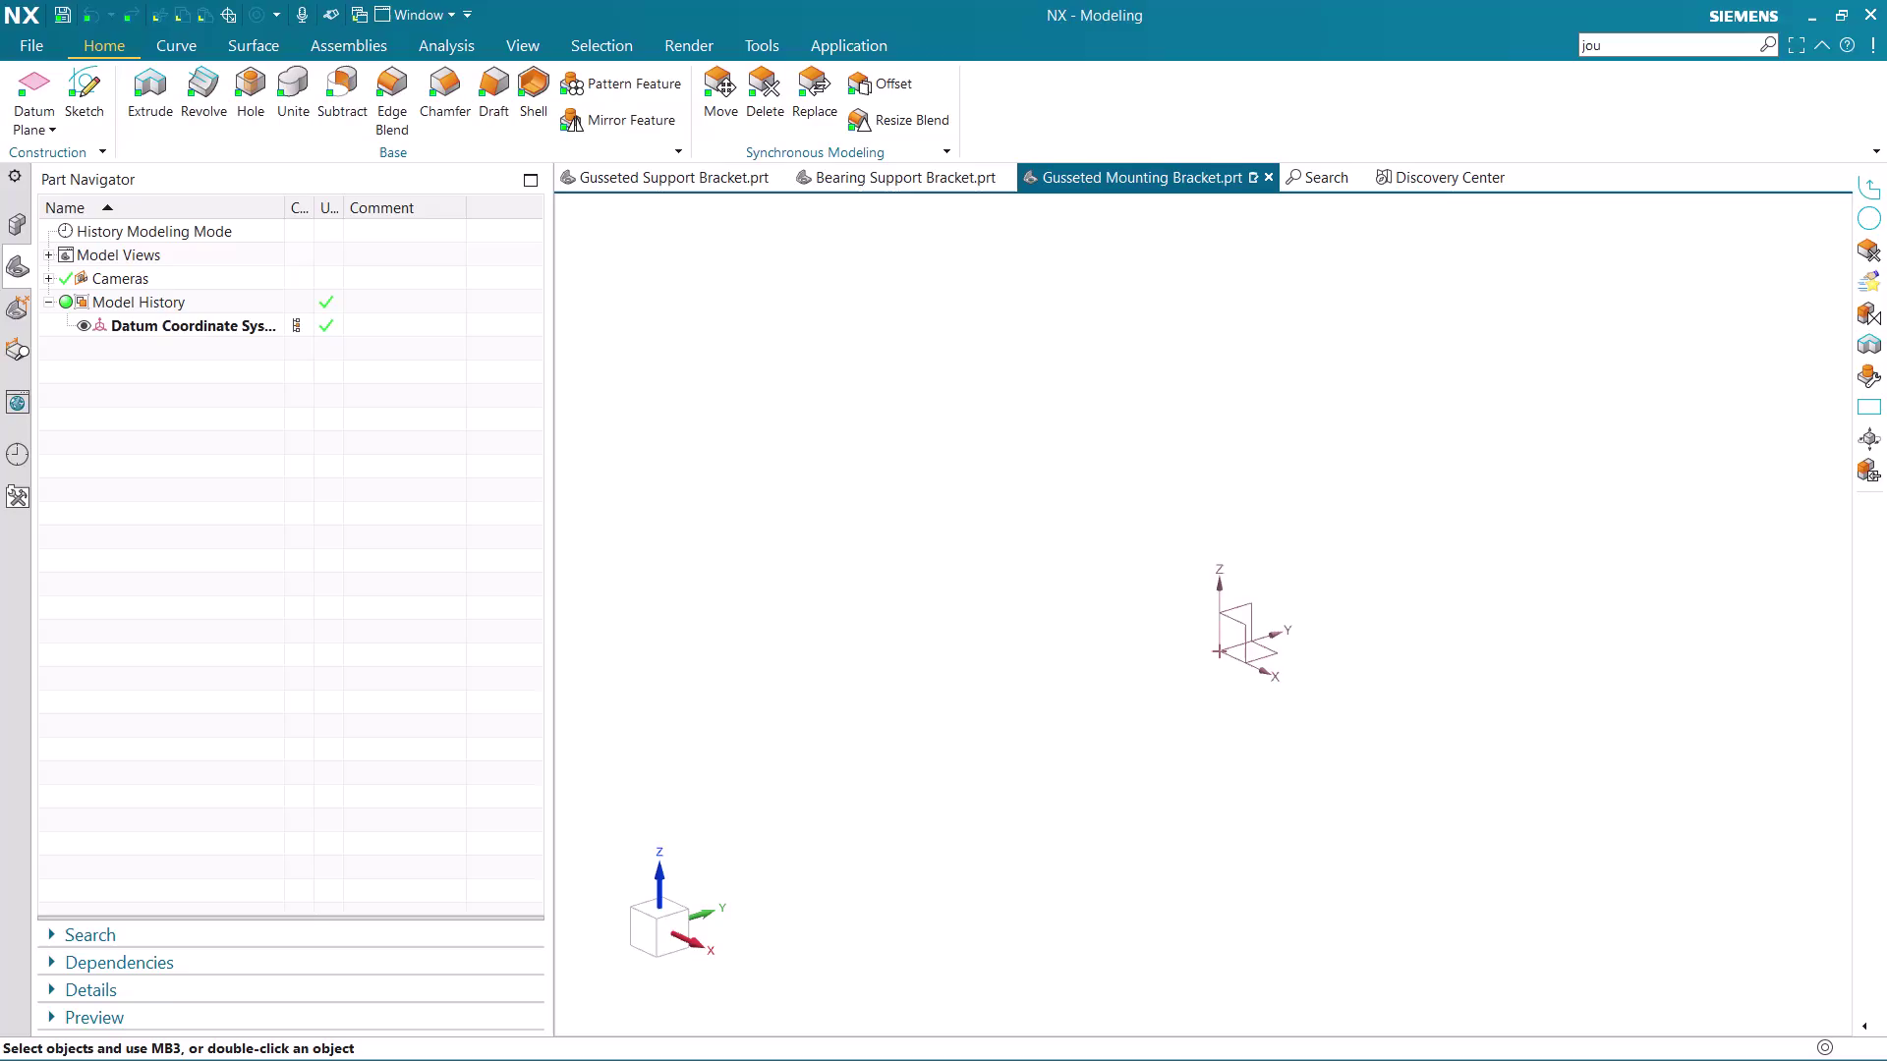
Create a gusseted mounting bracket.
Create a new sketch on the Front datum plane.
scroll(down, 3)
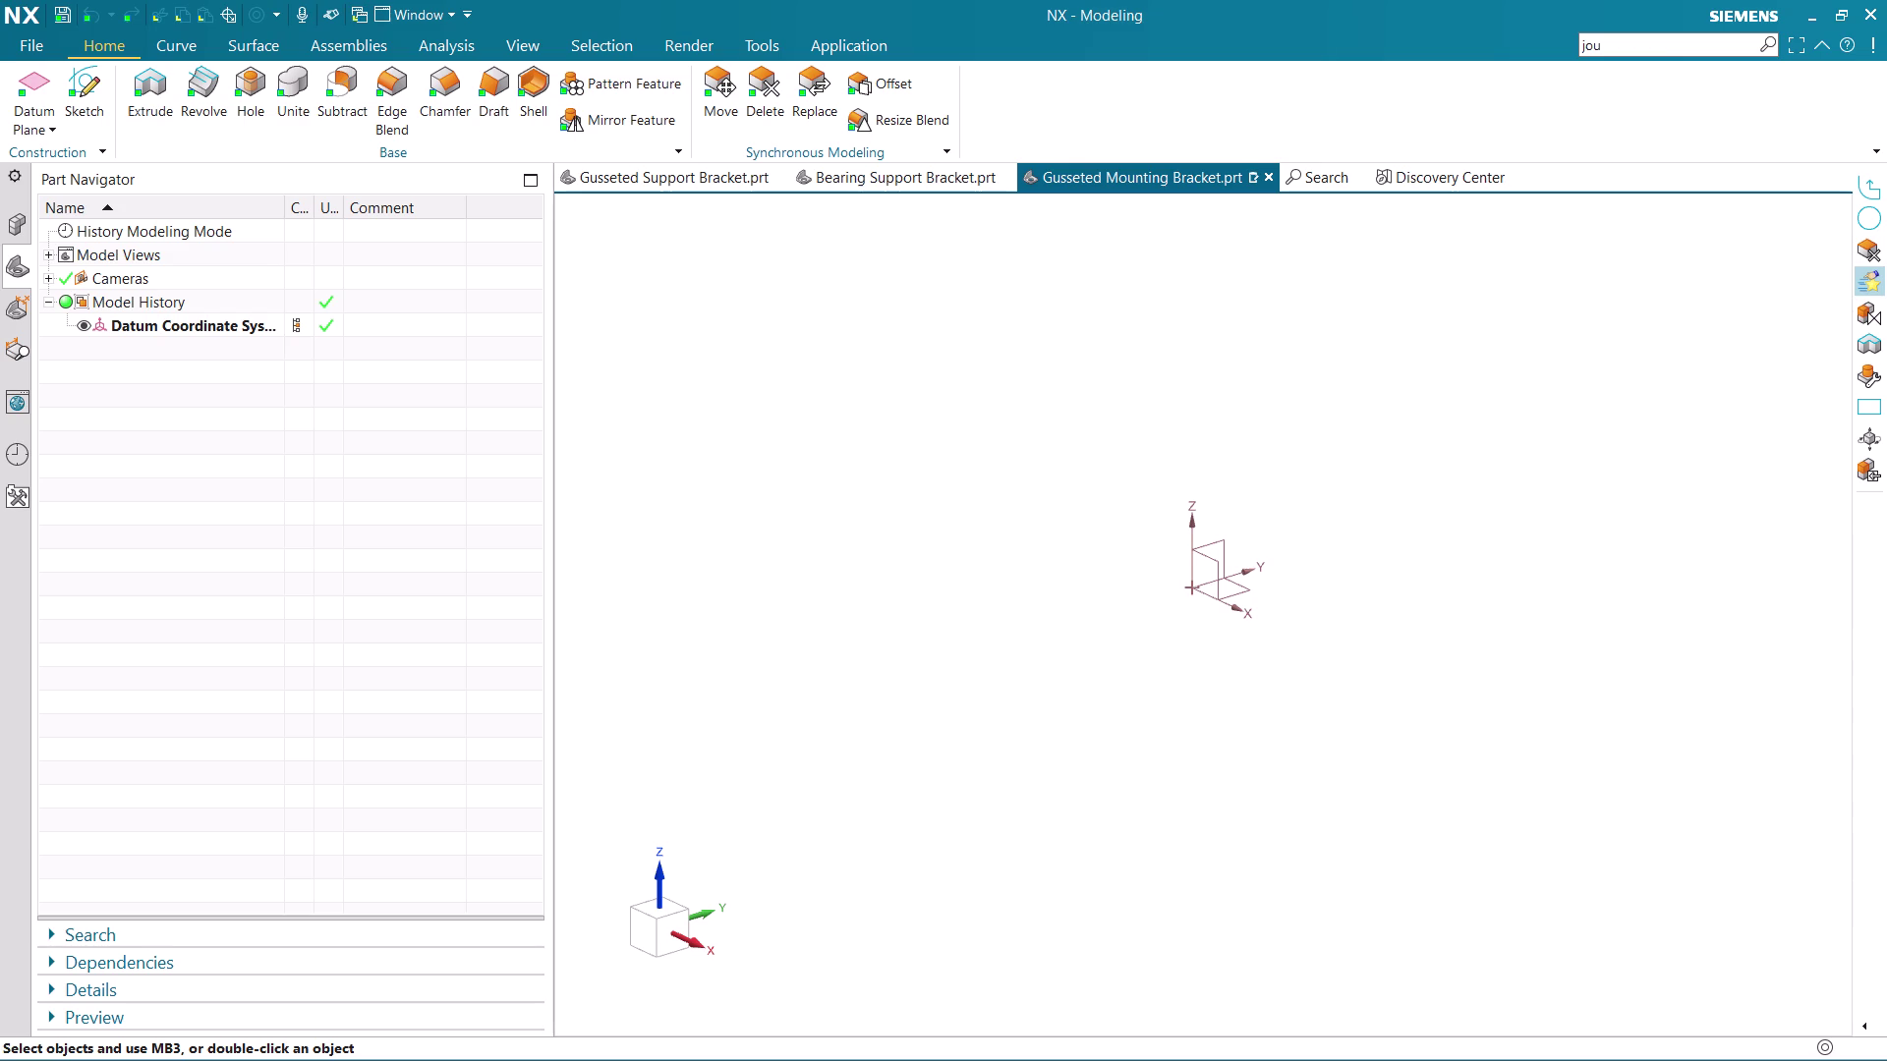
click(67, 88)
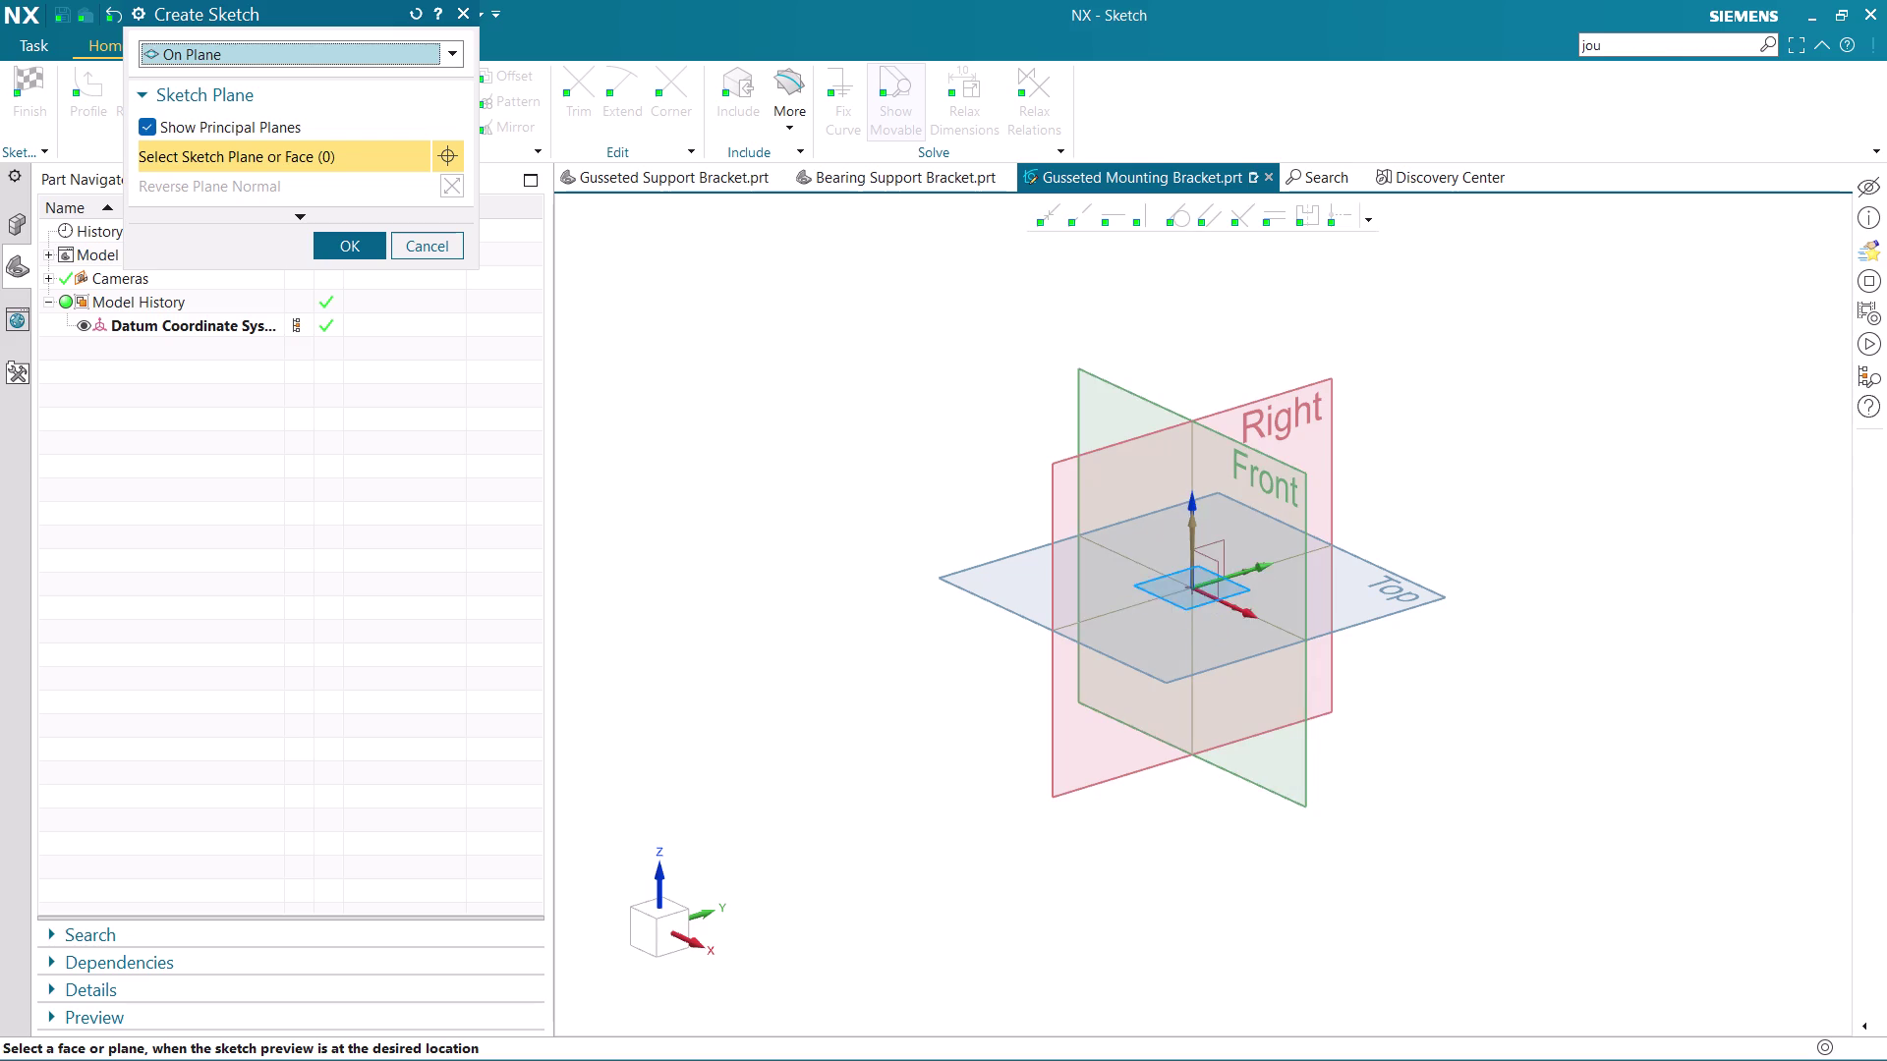
click(1098, 395)
click(1102, 382)
middle_click(1104, 375)
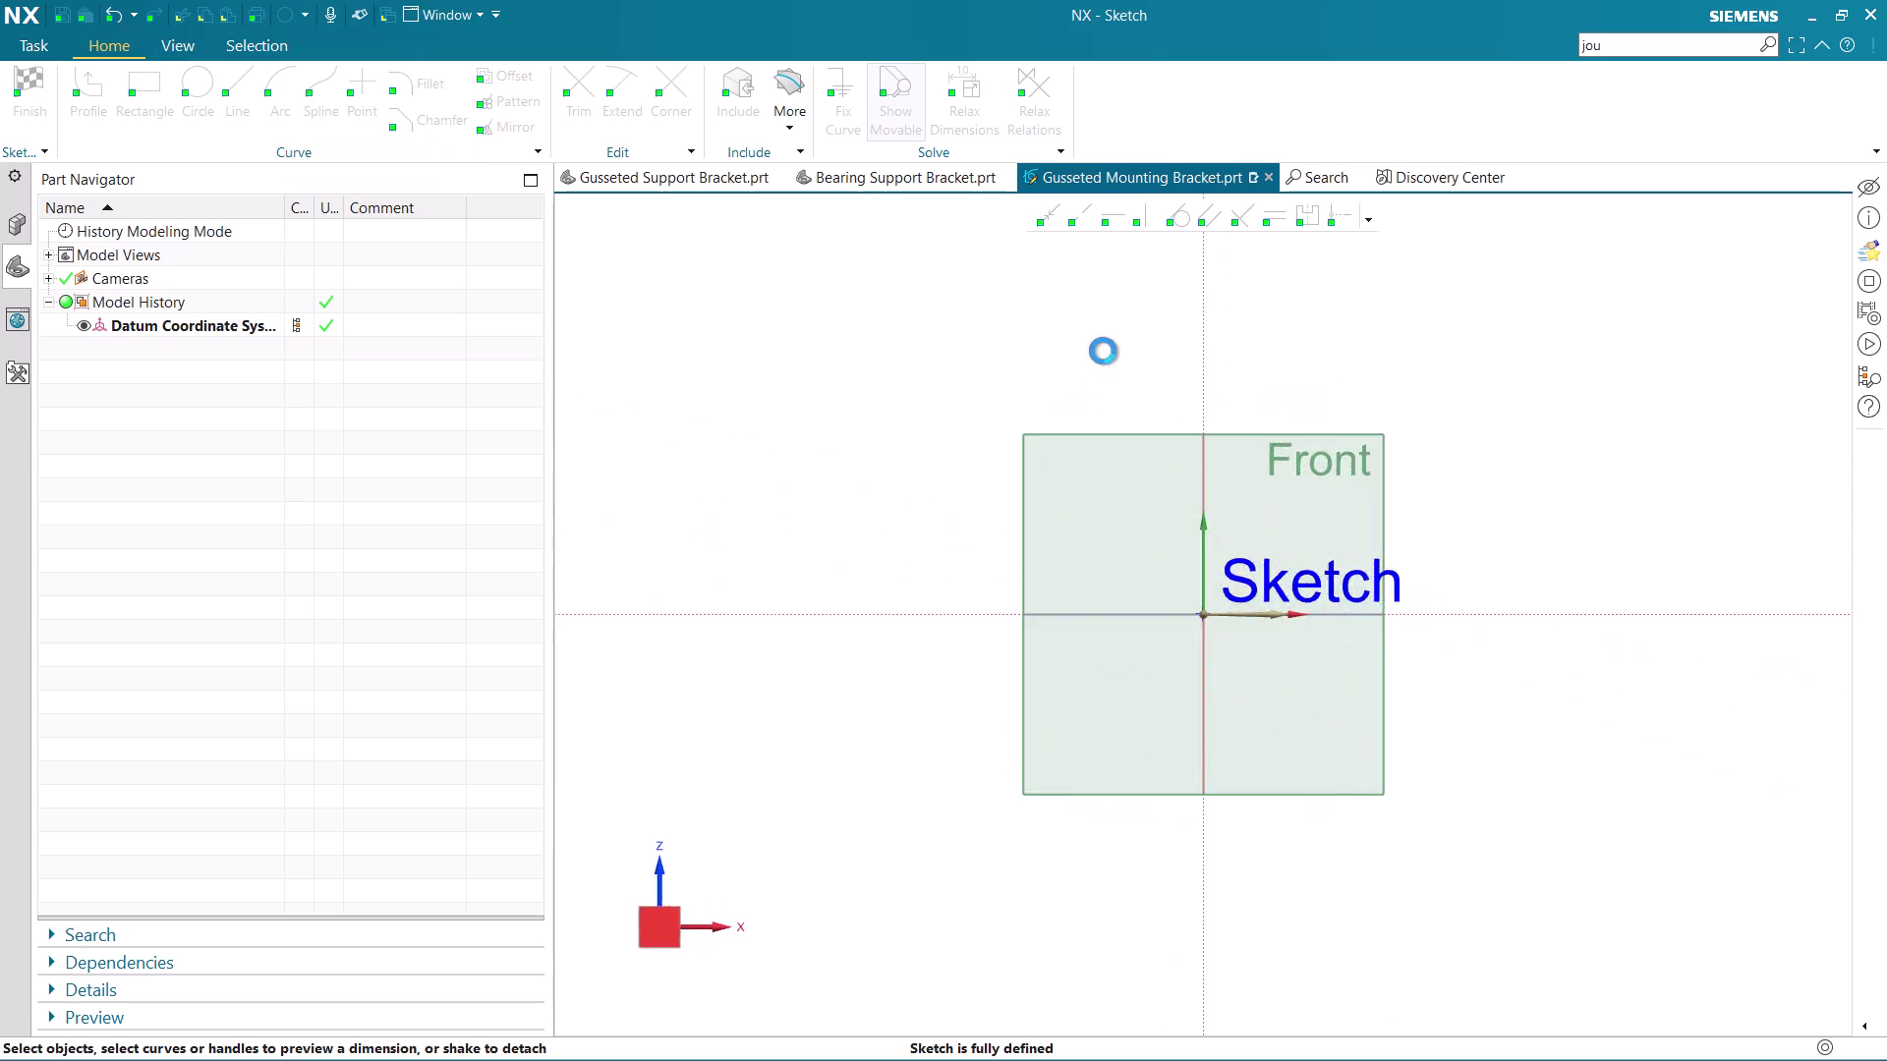
scroll(up, 3)
scroll(up, 3)
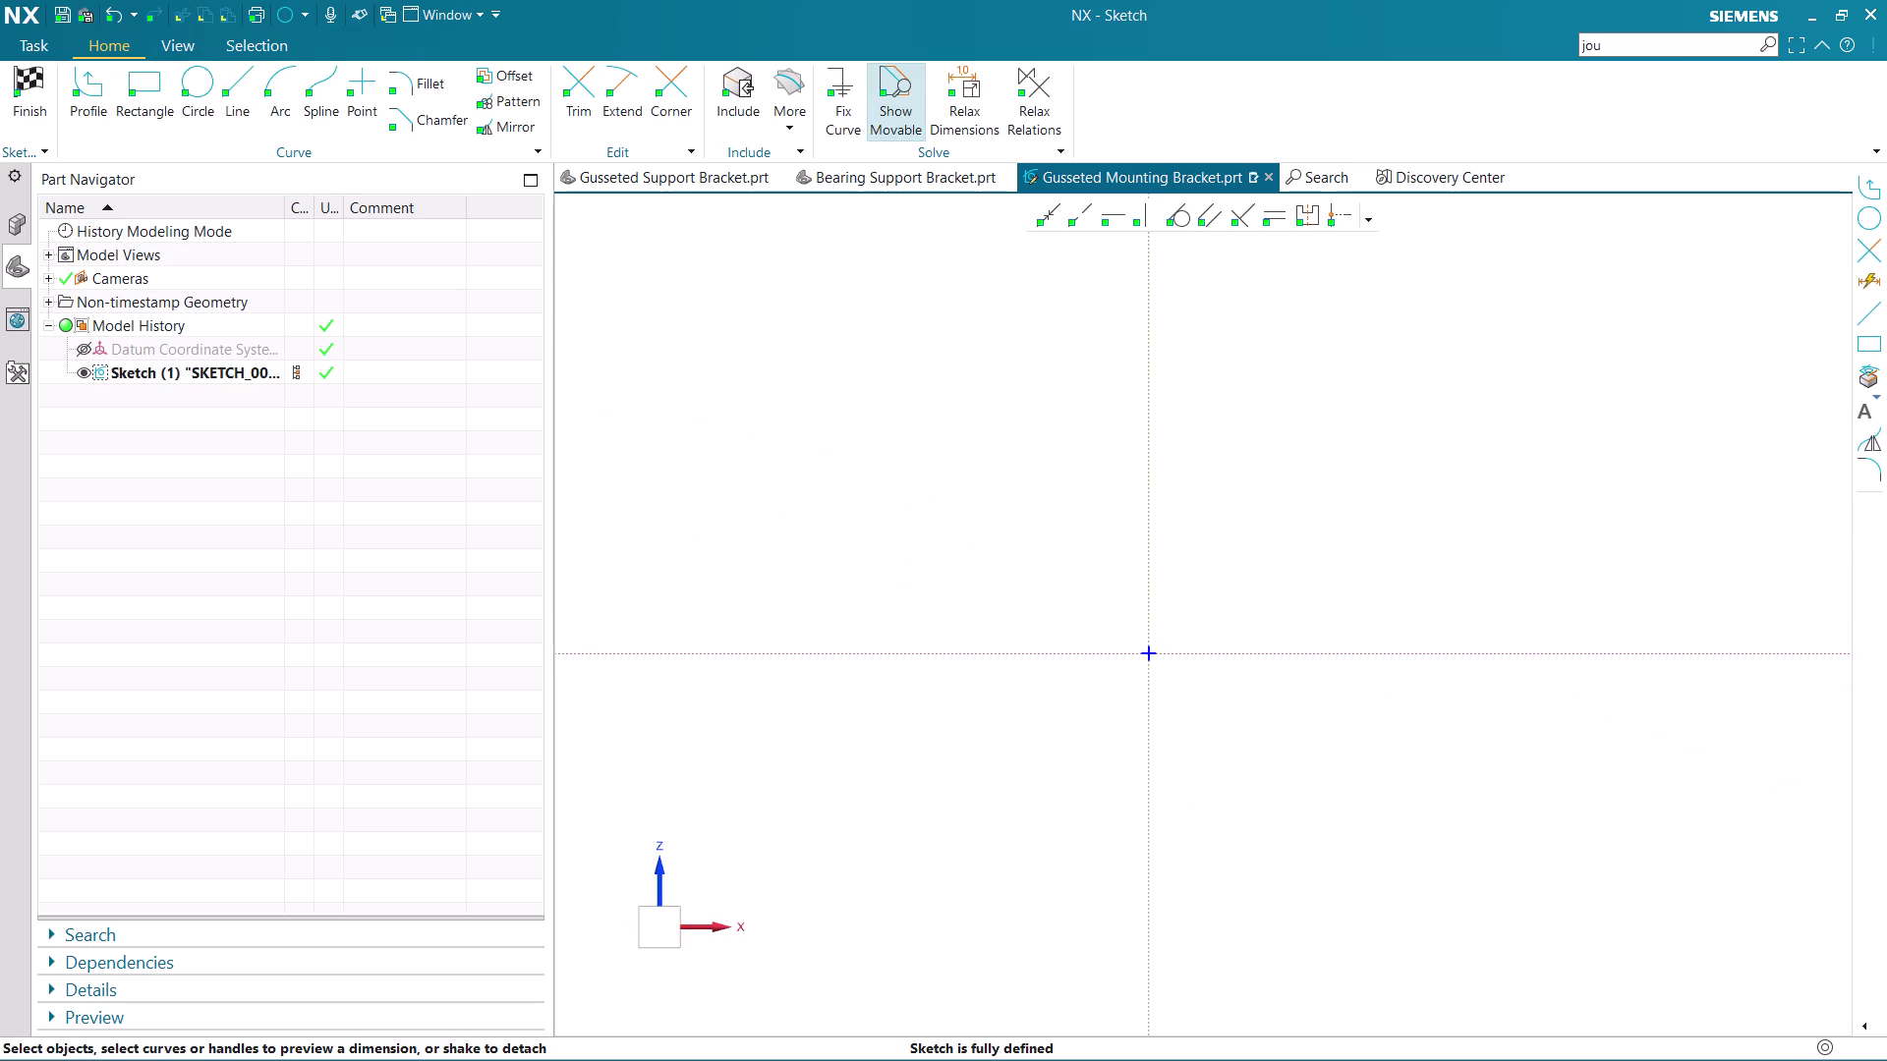
scroll(up, 3)
Draw a 50 mm vertical line up from the sketch origin with Profile.
click(89, 83)
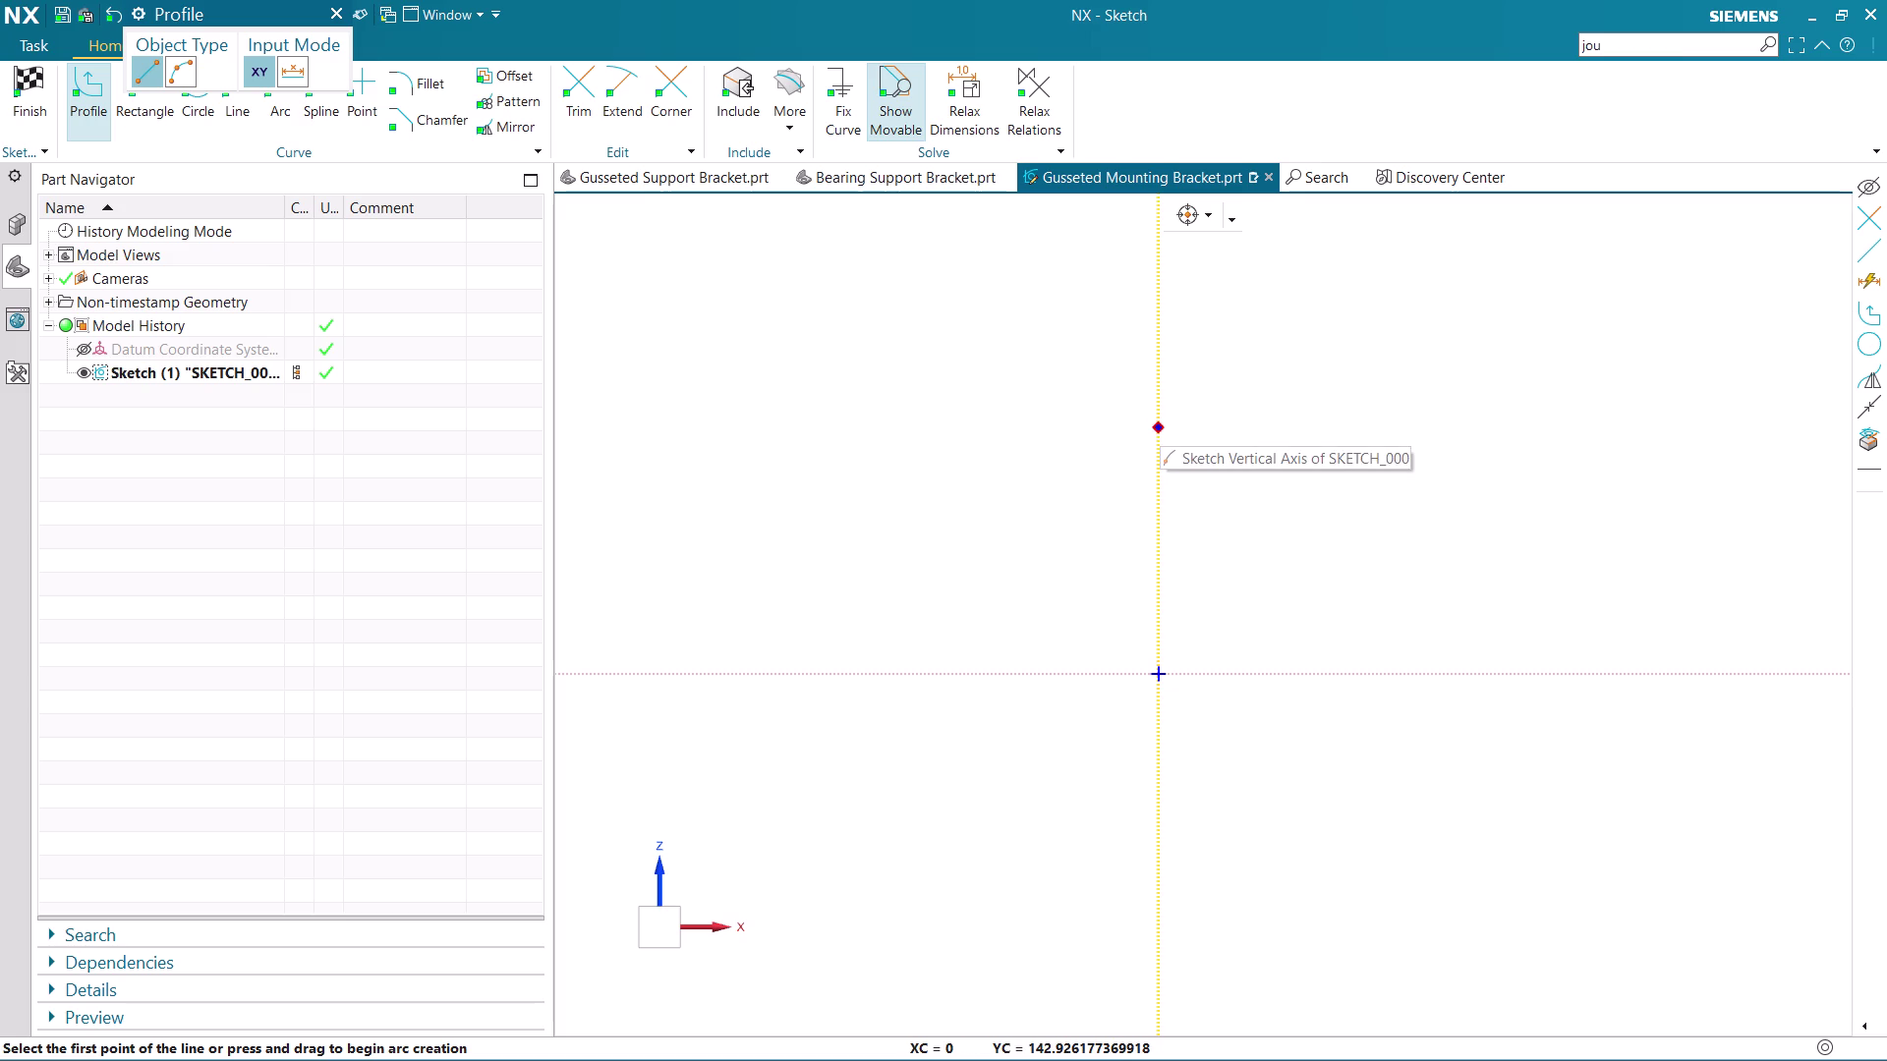
click(1158, 671)
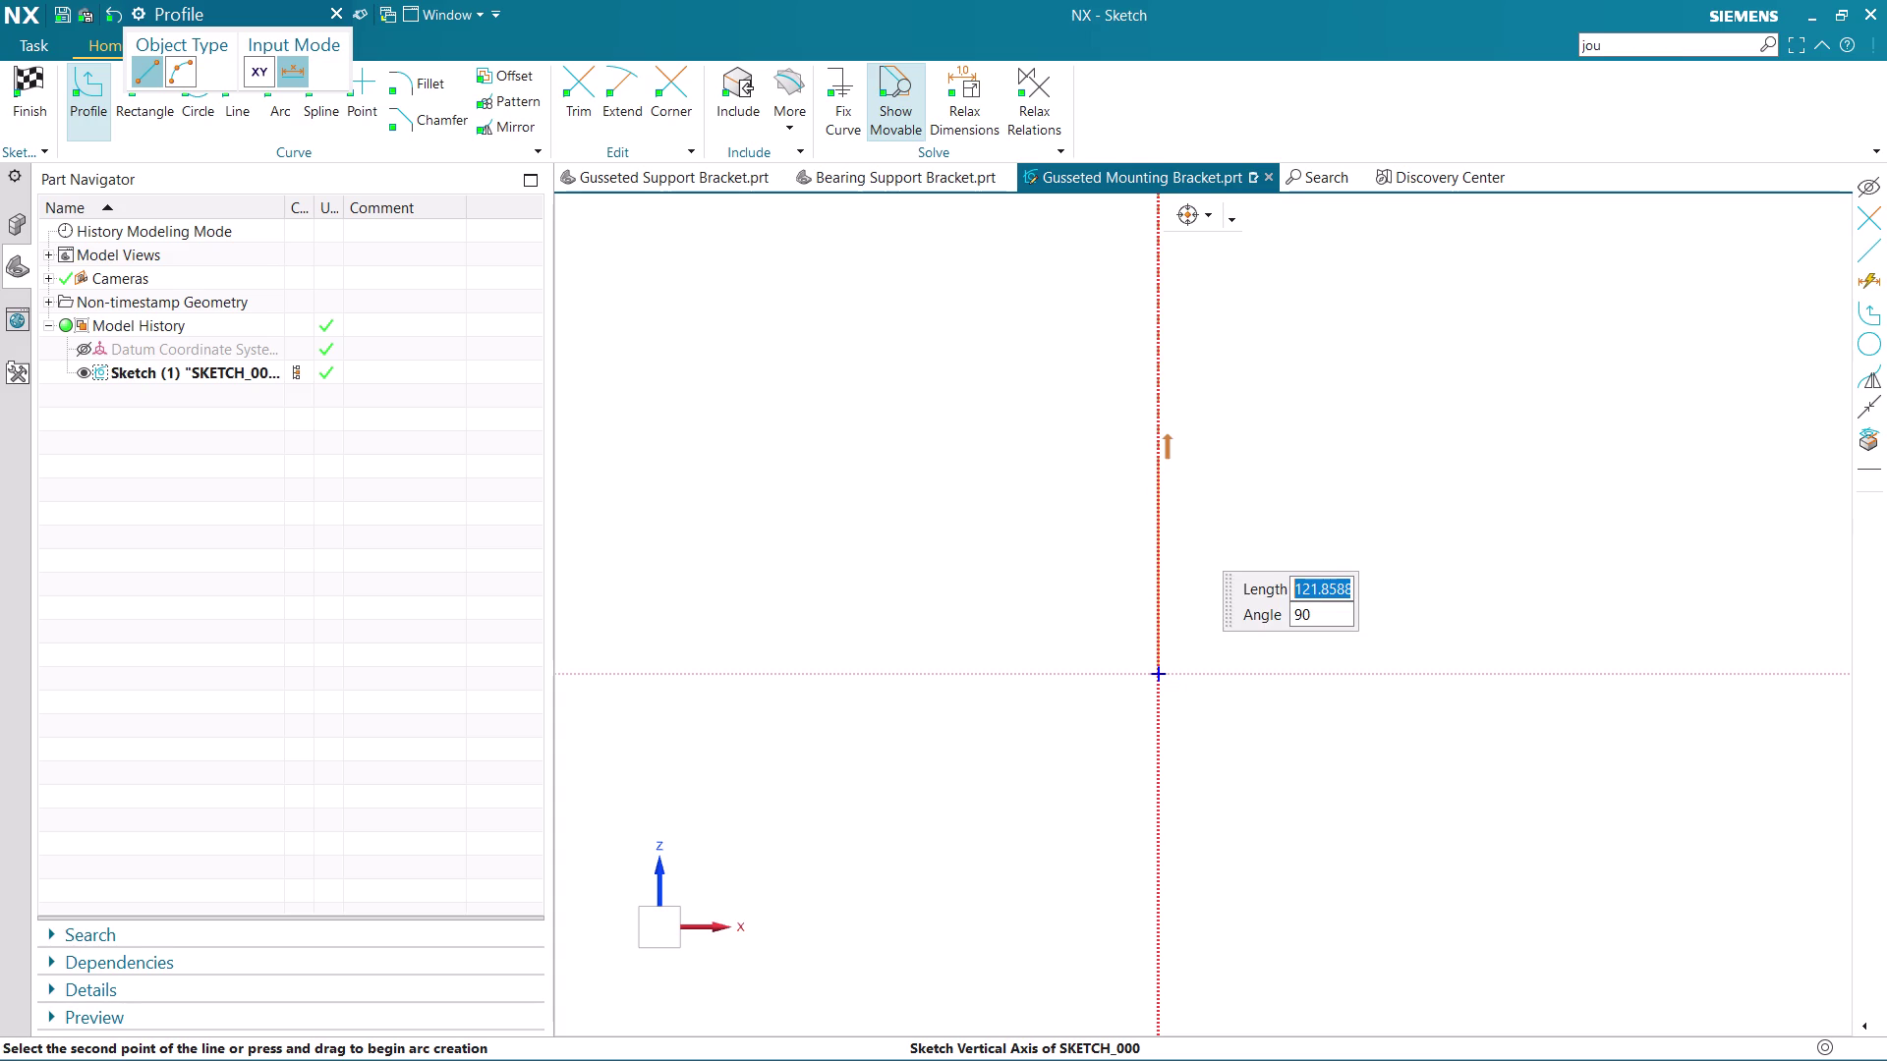
text(50)
key(Return)
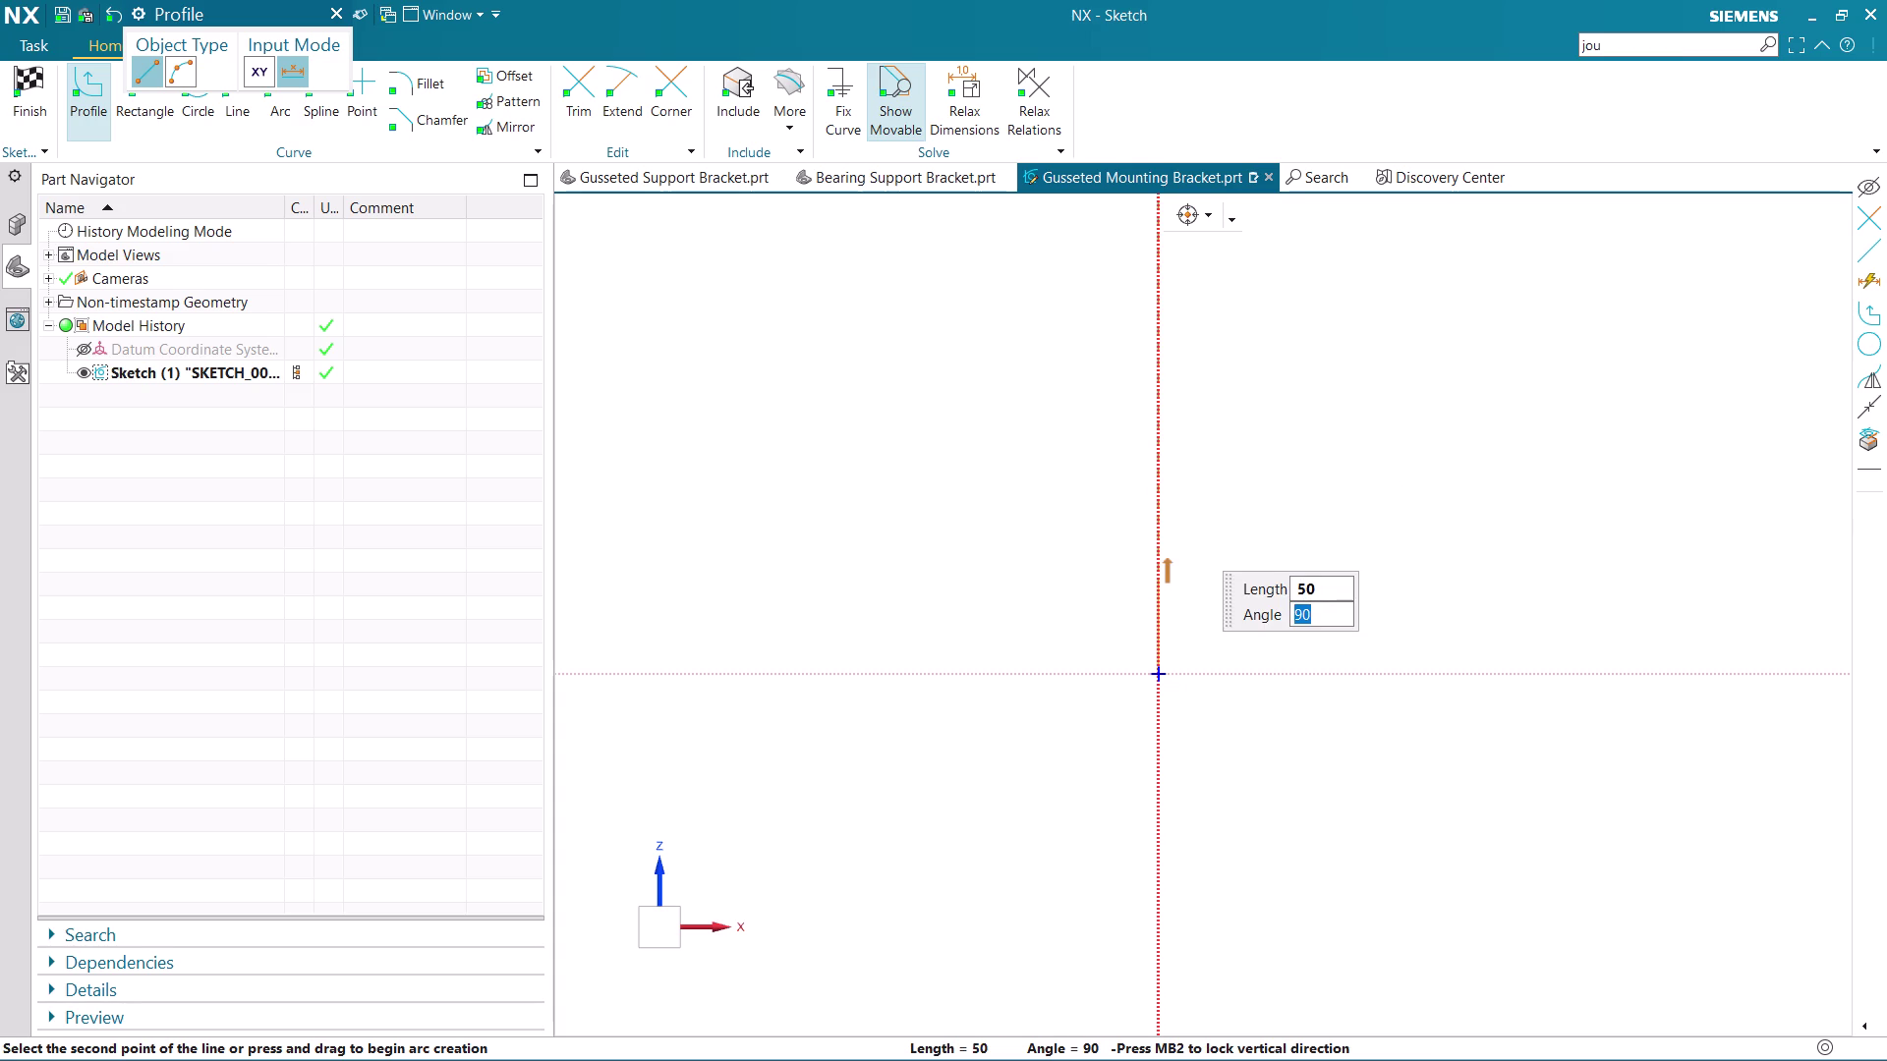
middle_click(1154, 503)
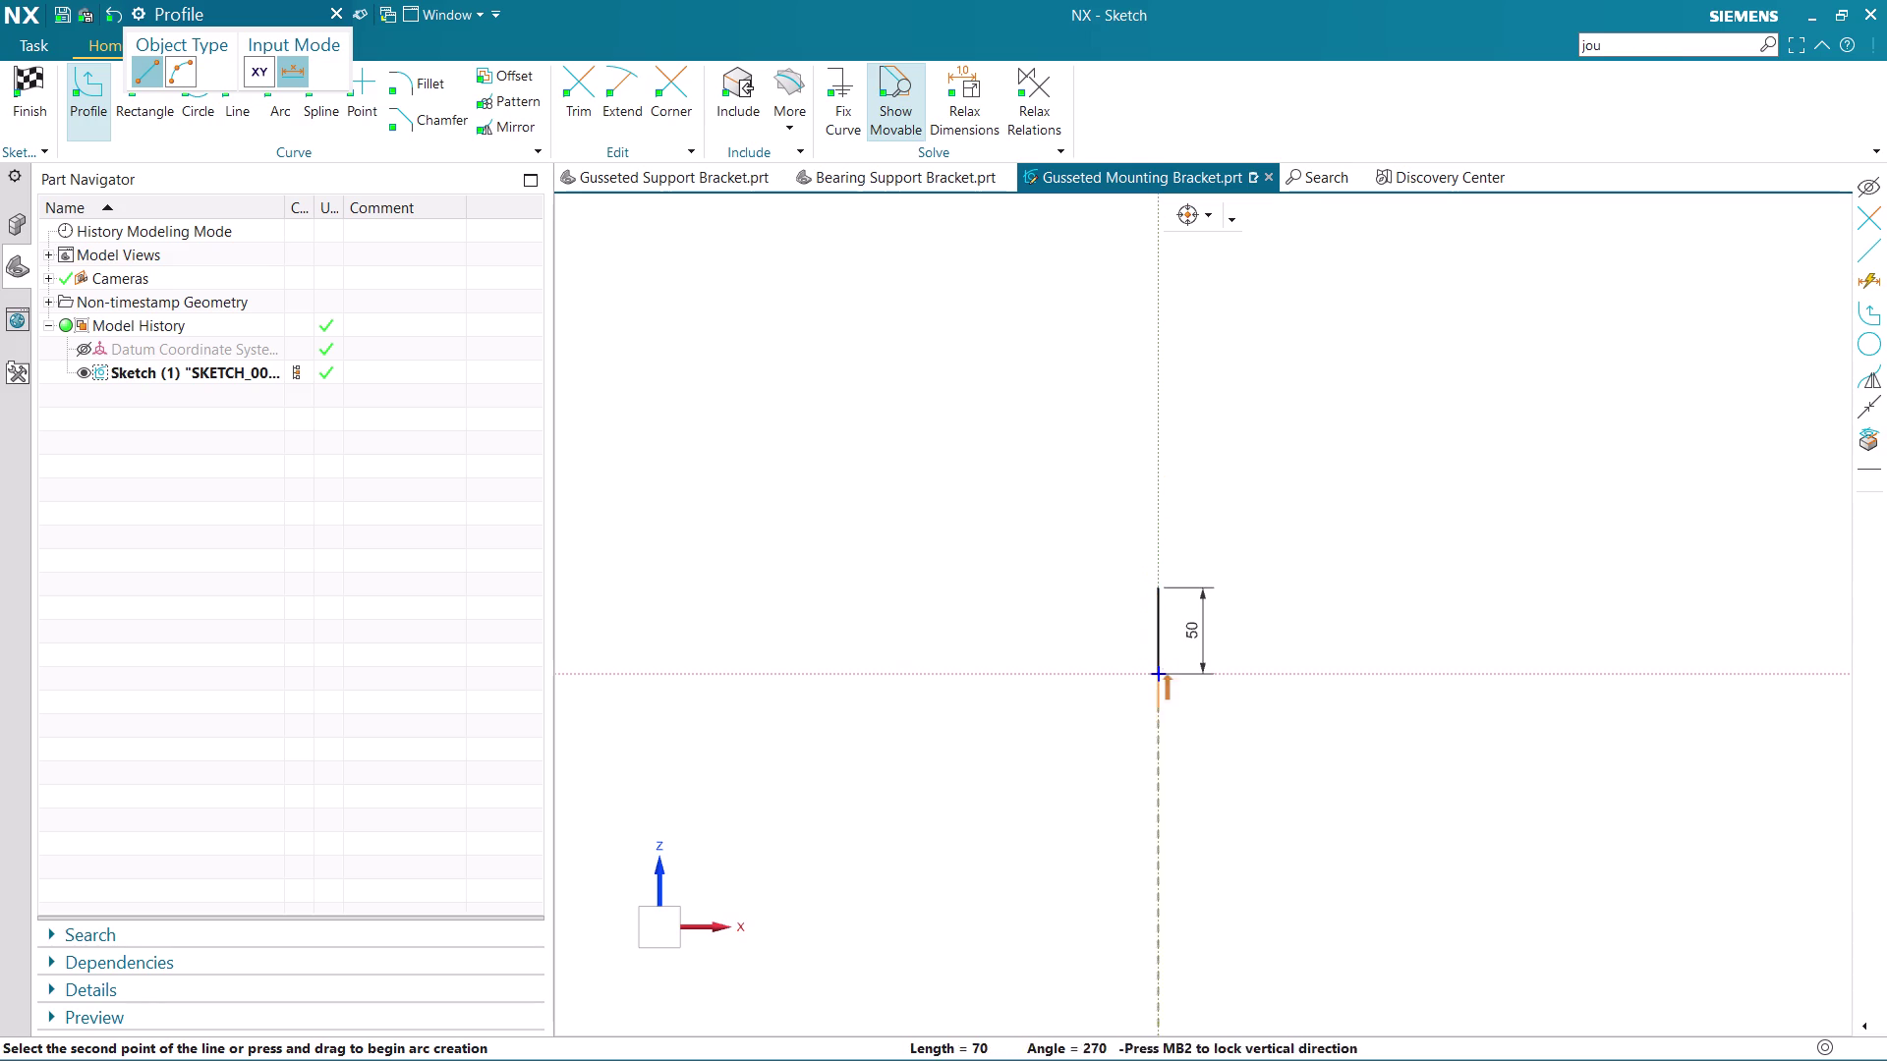
key(Escape)
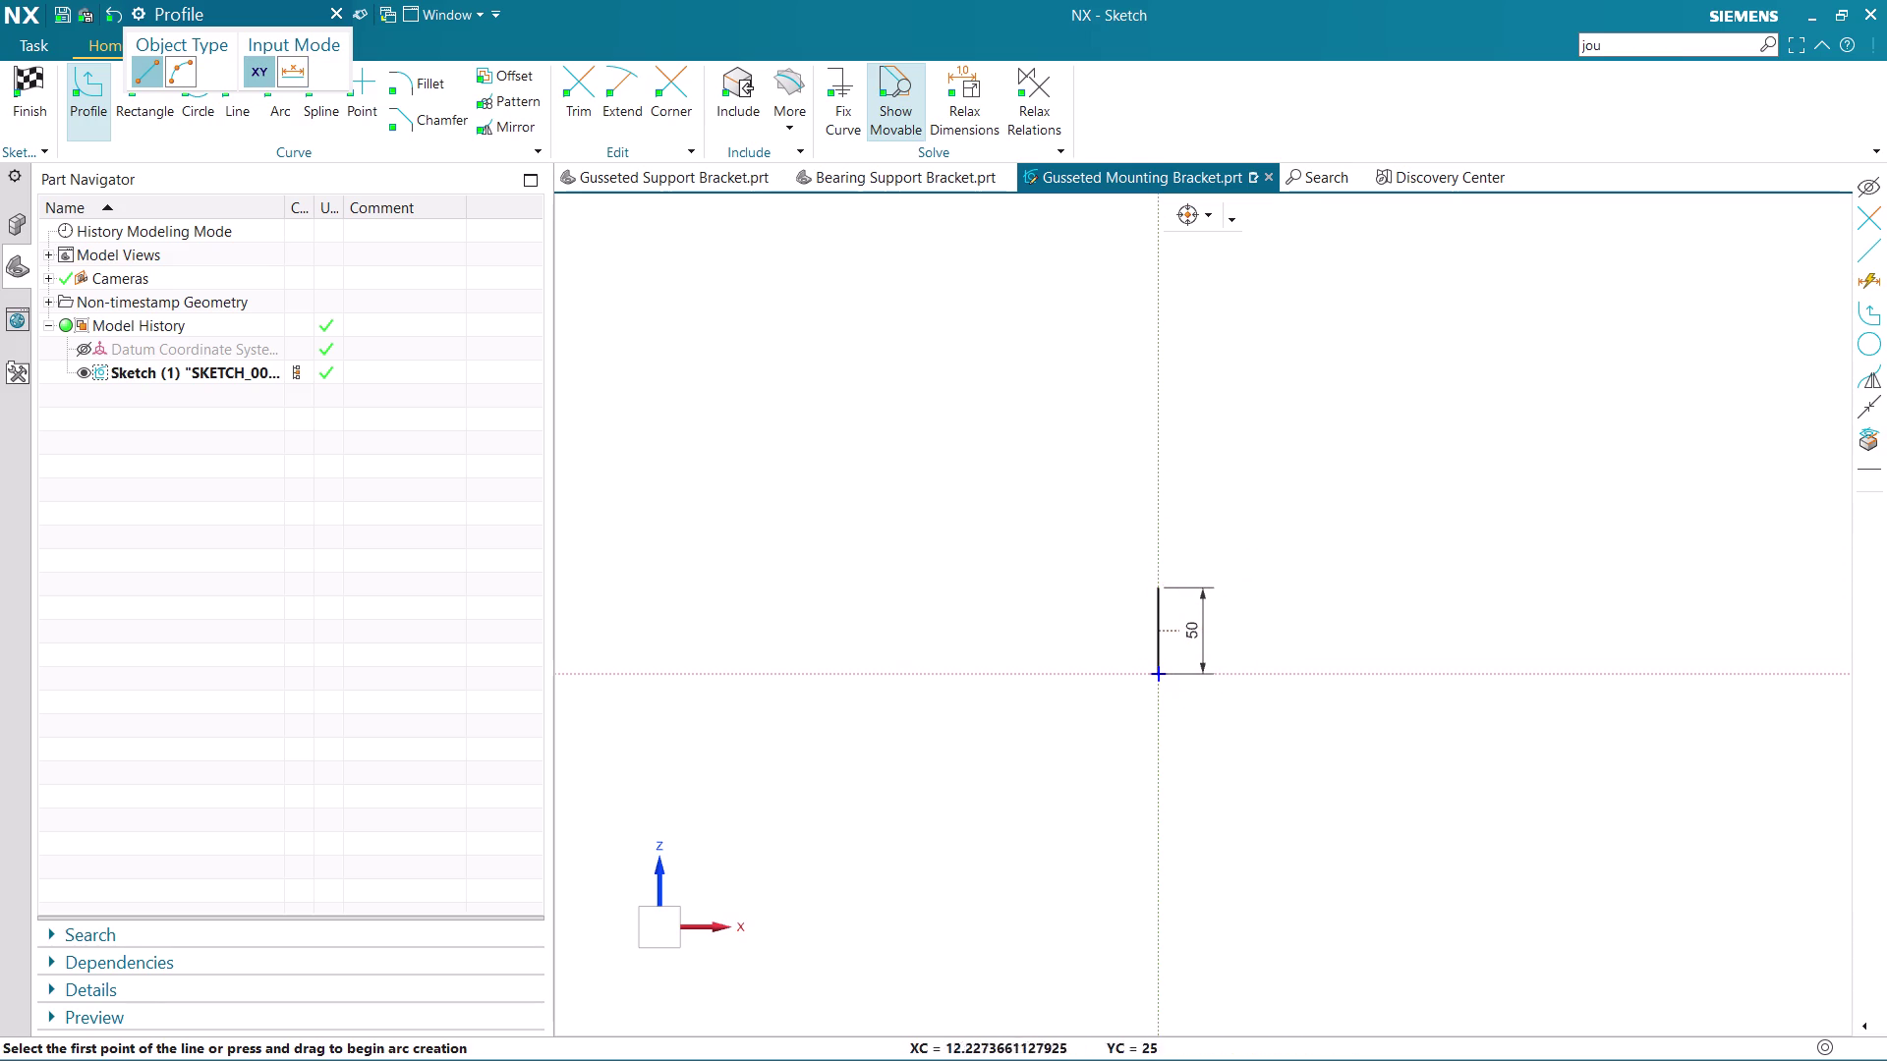
scroll(up, 3)
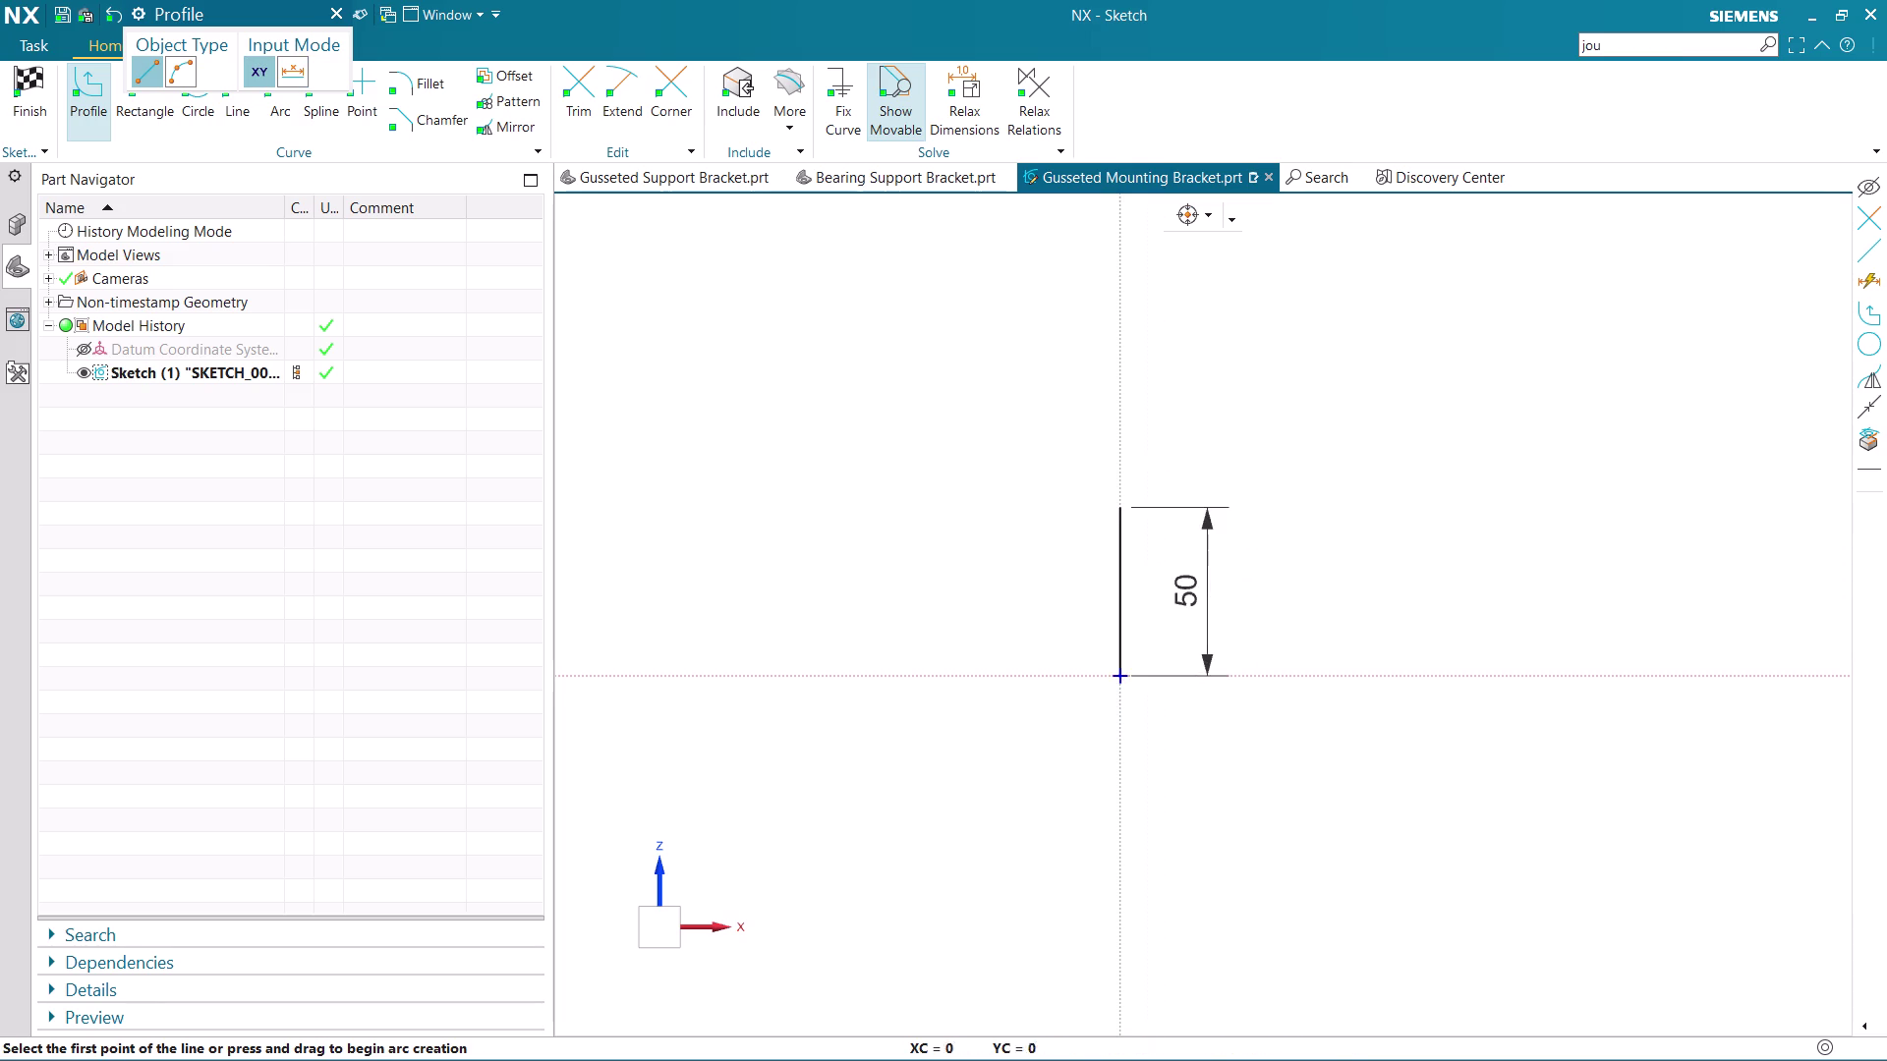
scroll(up, 3)
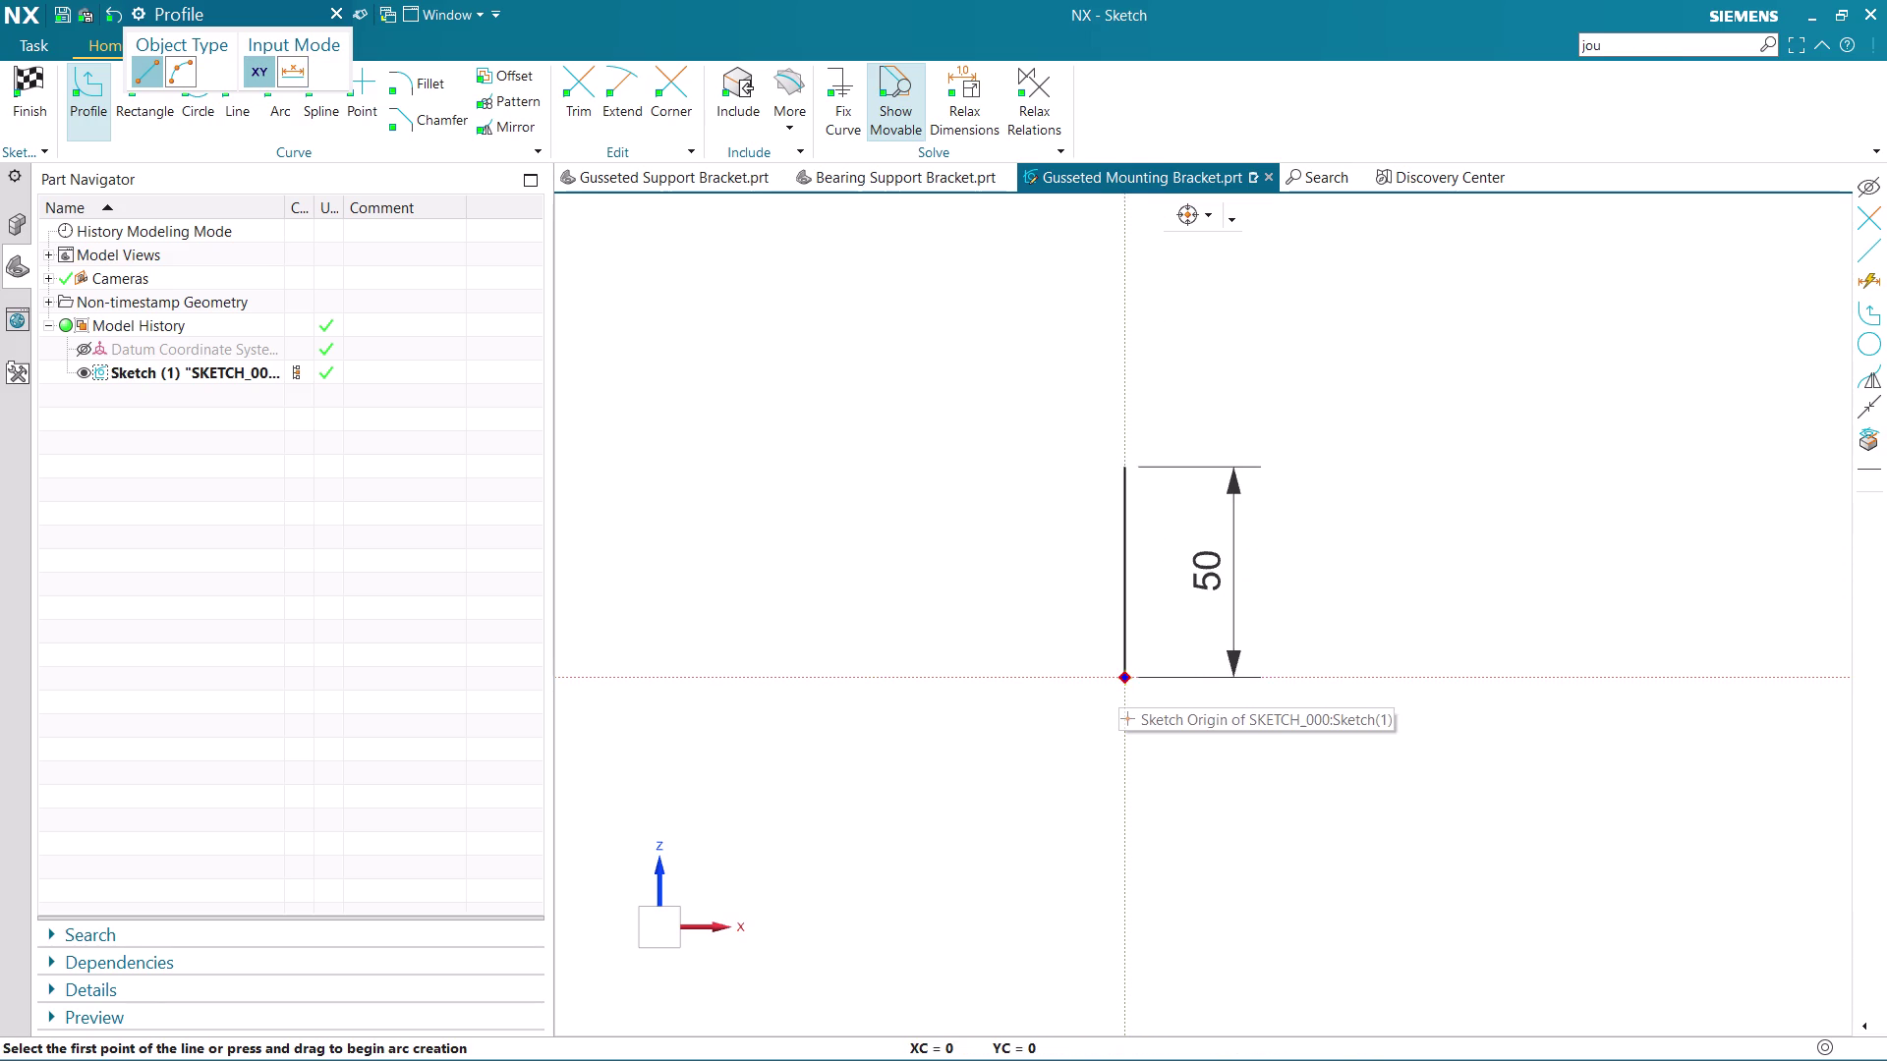
click(1118, 682)
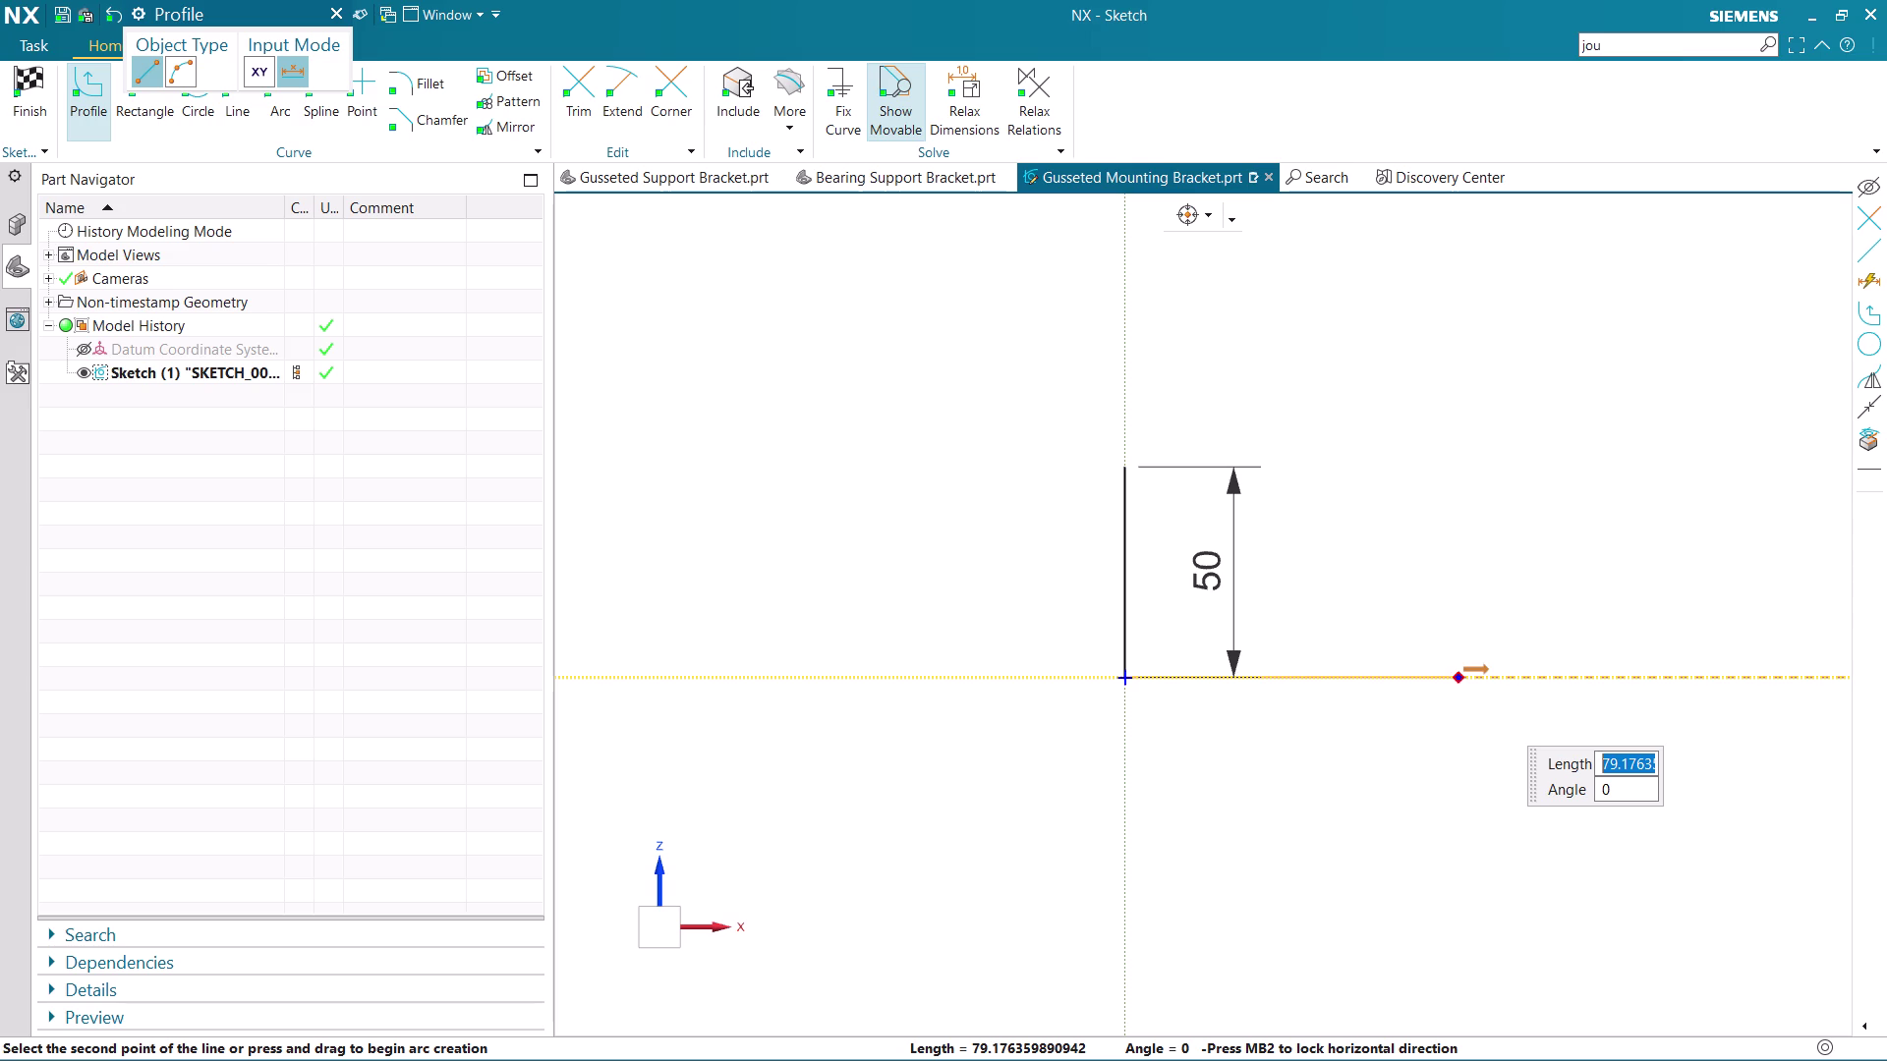
Draw the 39 mm horizontal base line from the origin.
text(39)
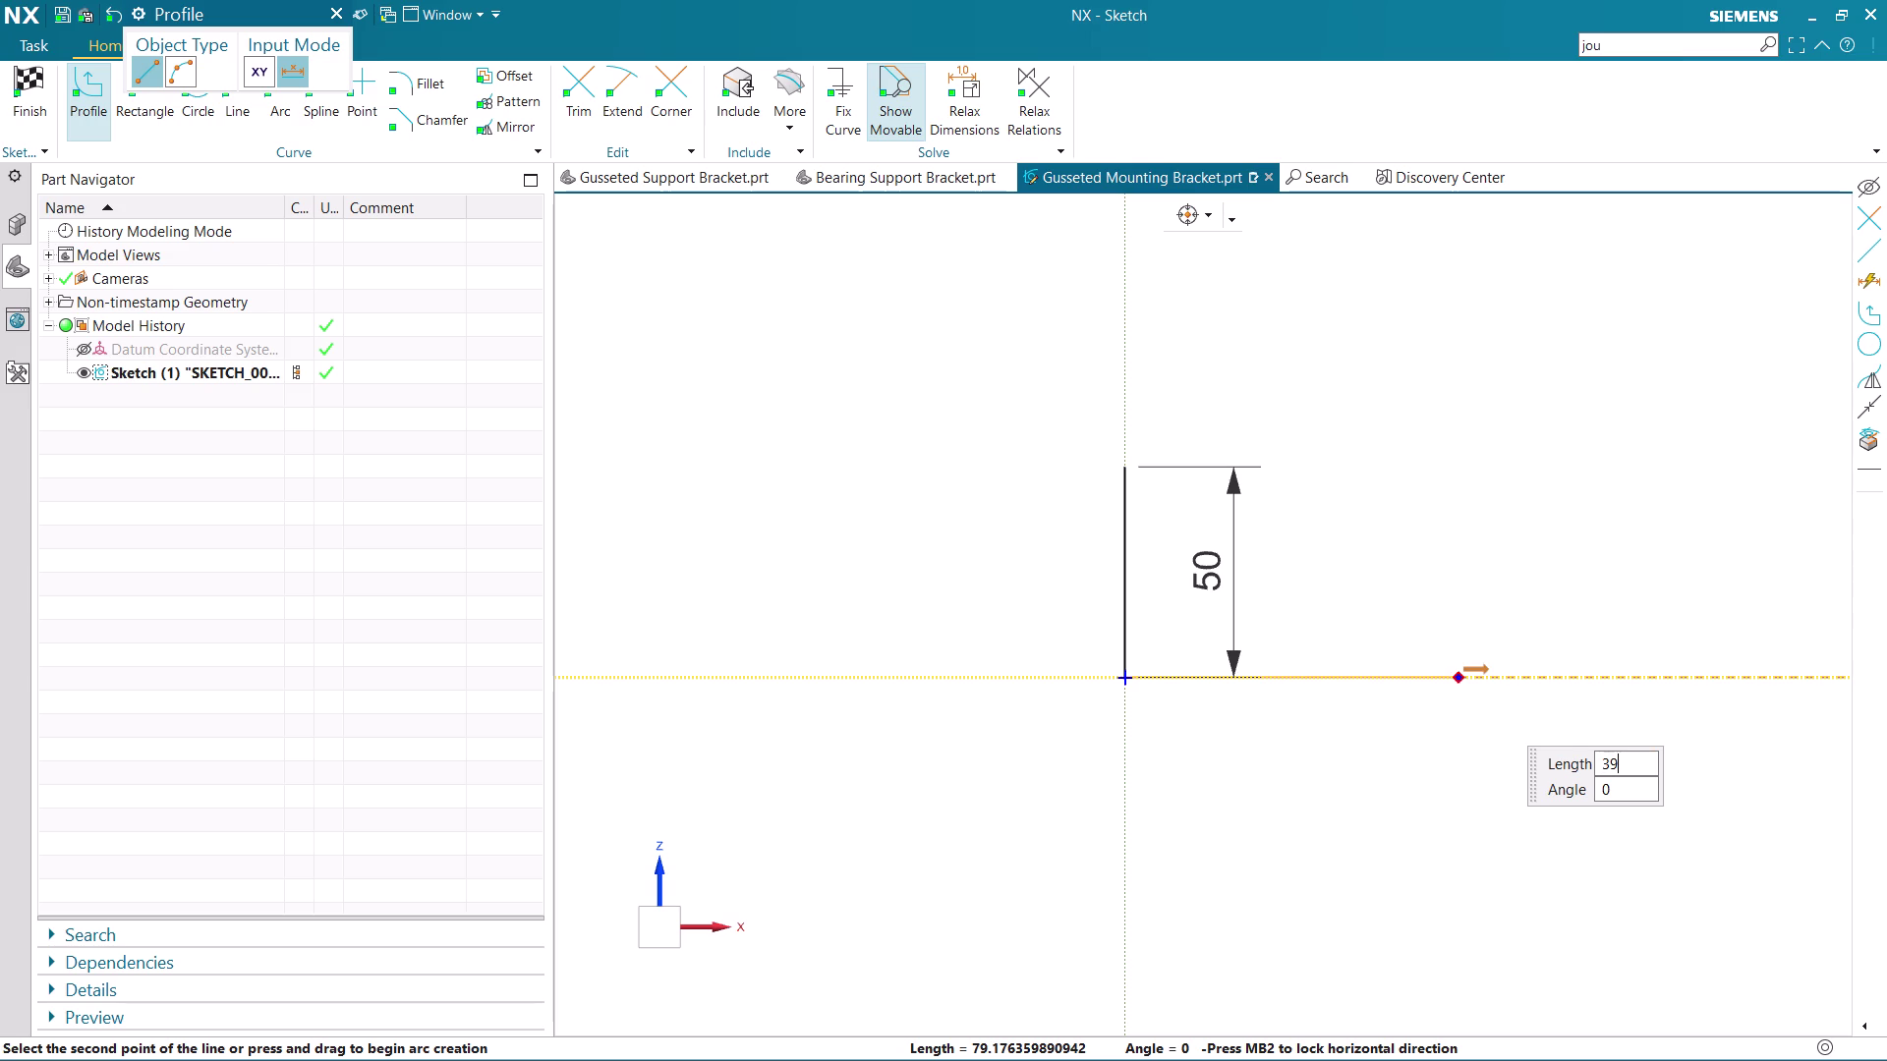
key(Return)
key(Return)
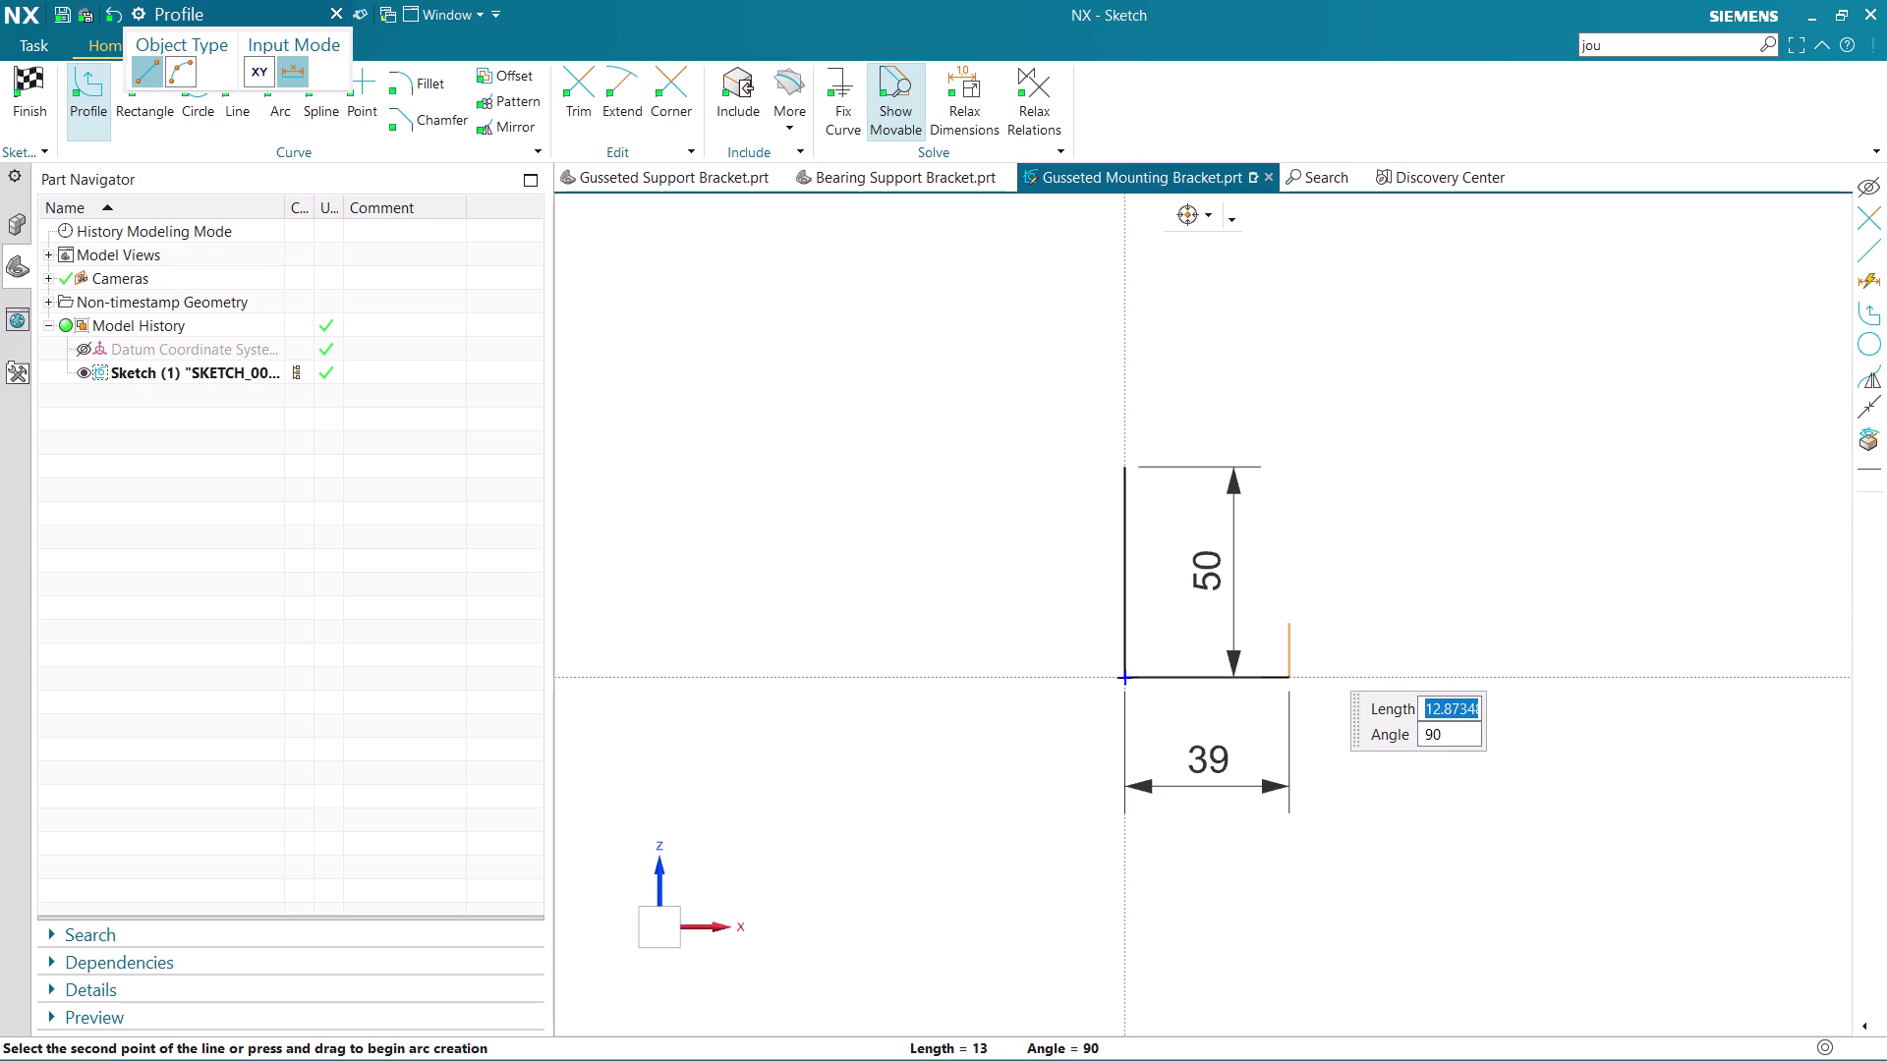
Add a short 3 mm segment, then undo it because its angle was wrong.
key(3)
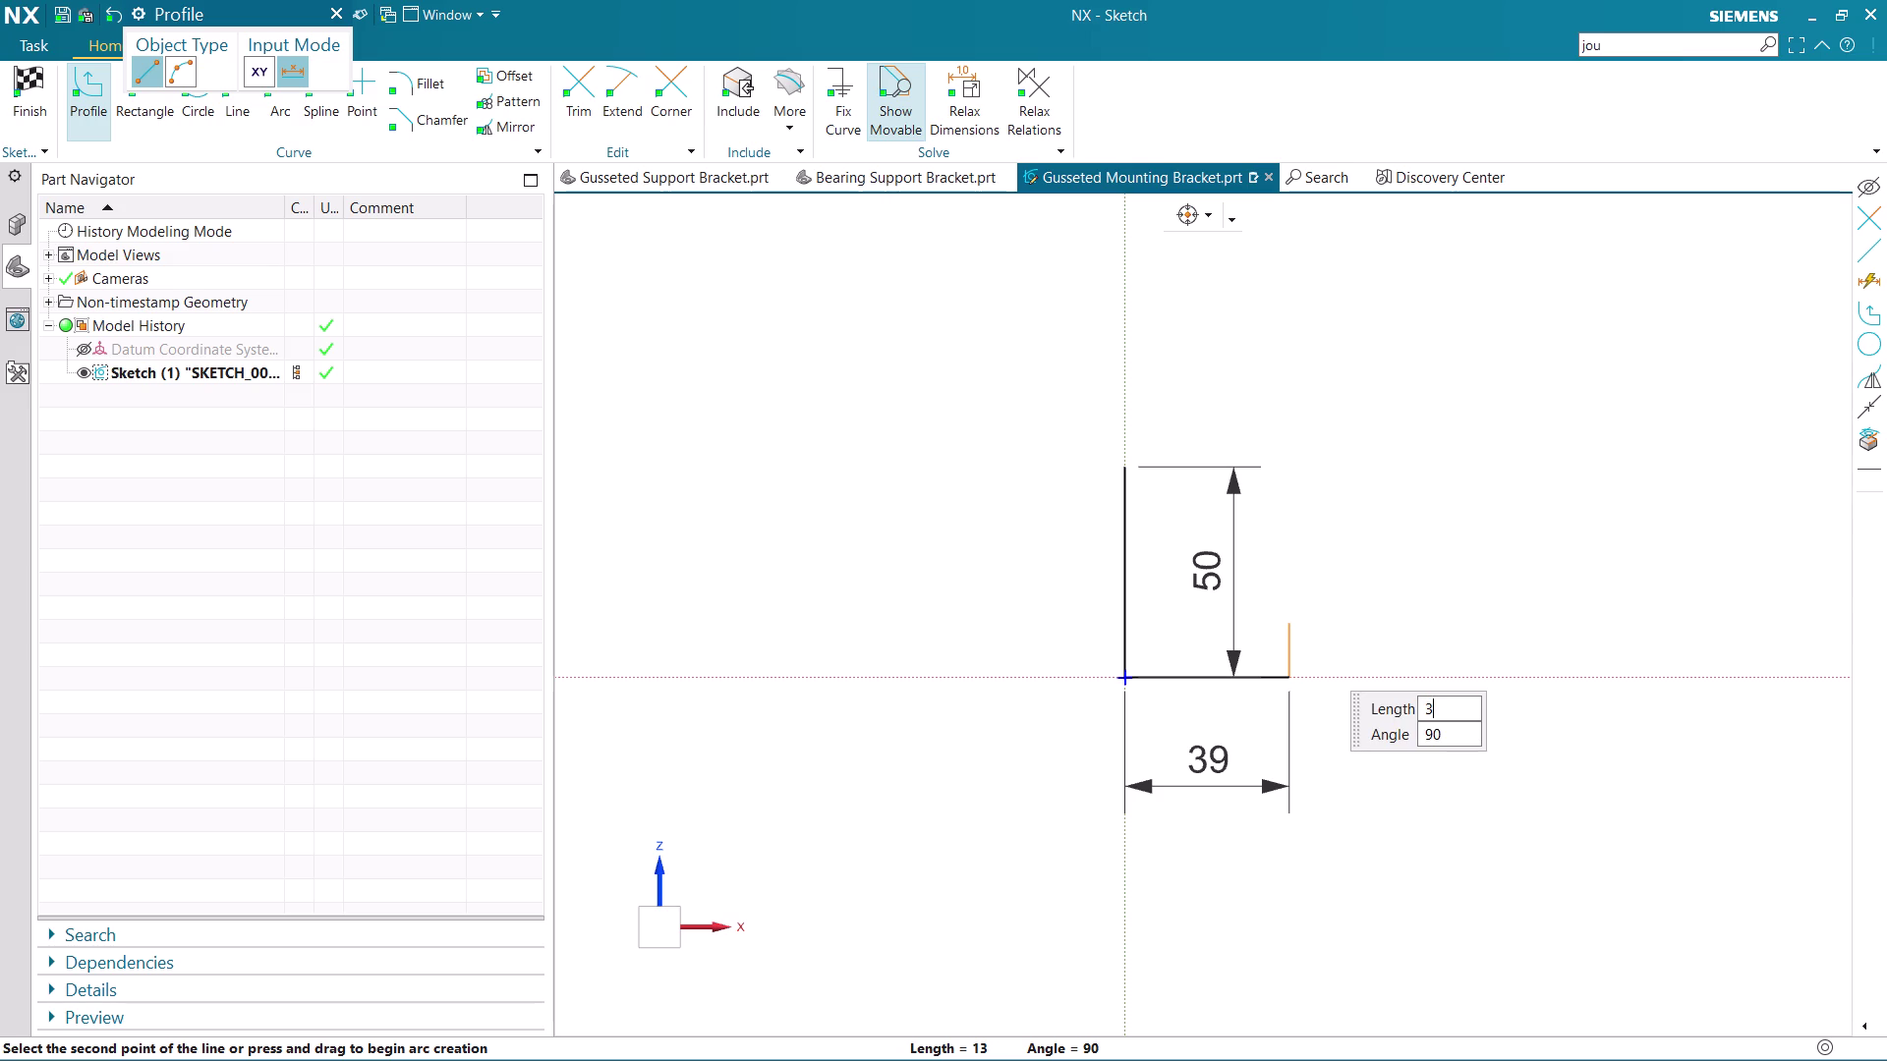
key(Return)
key(Return)
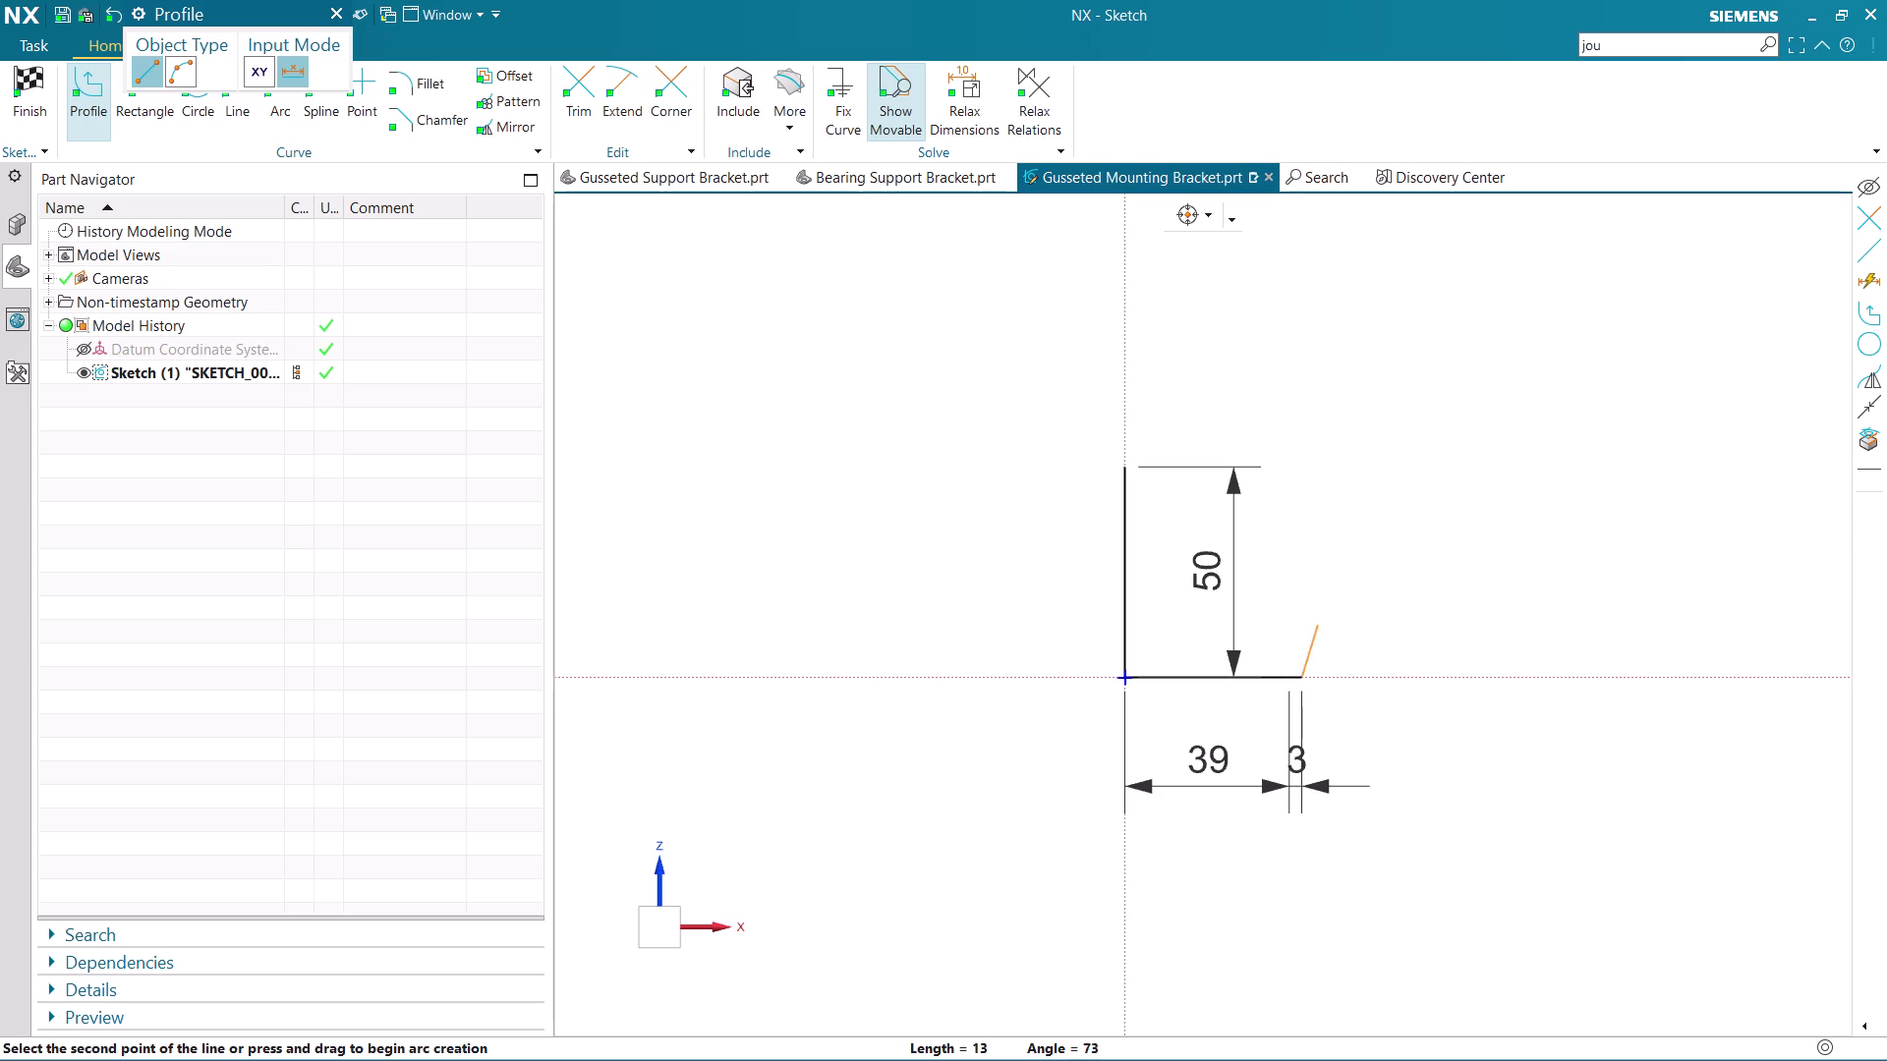
scroll(up, 3)
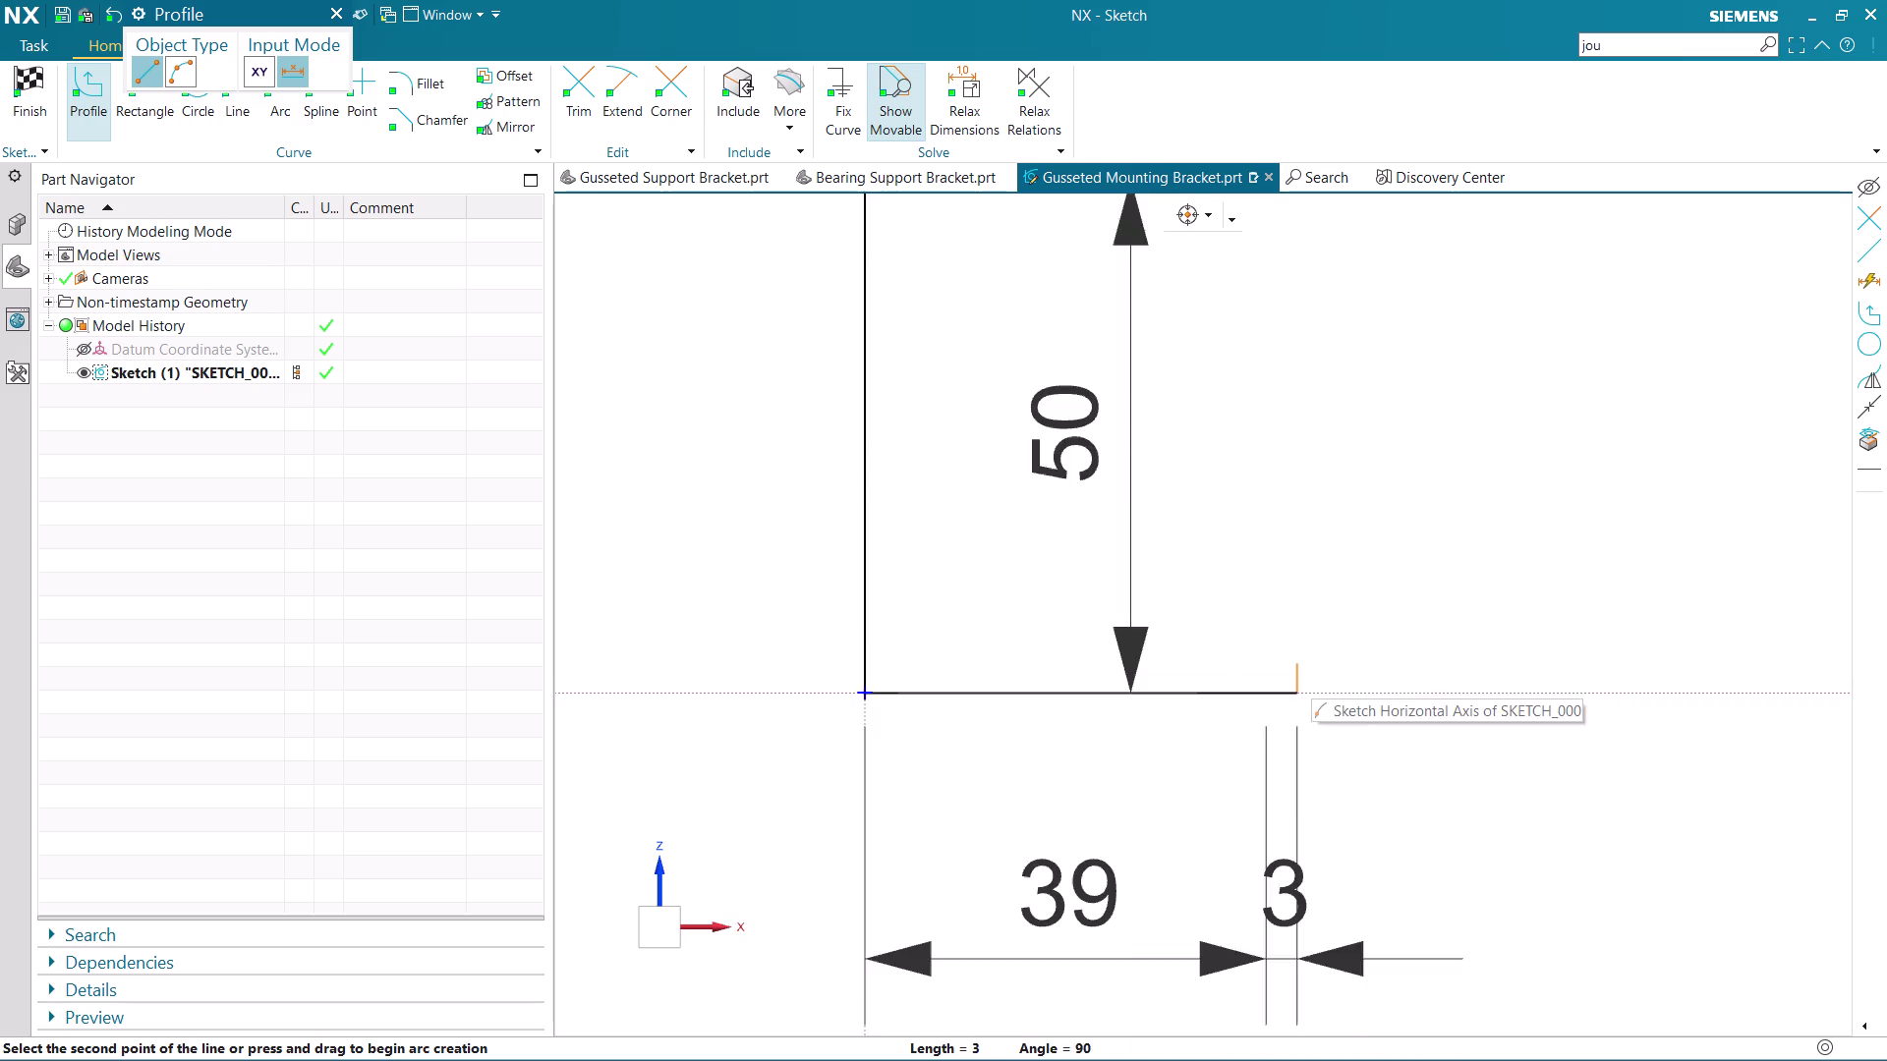
scroll(up, 3)
scroll(up, 3)
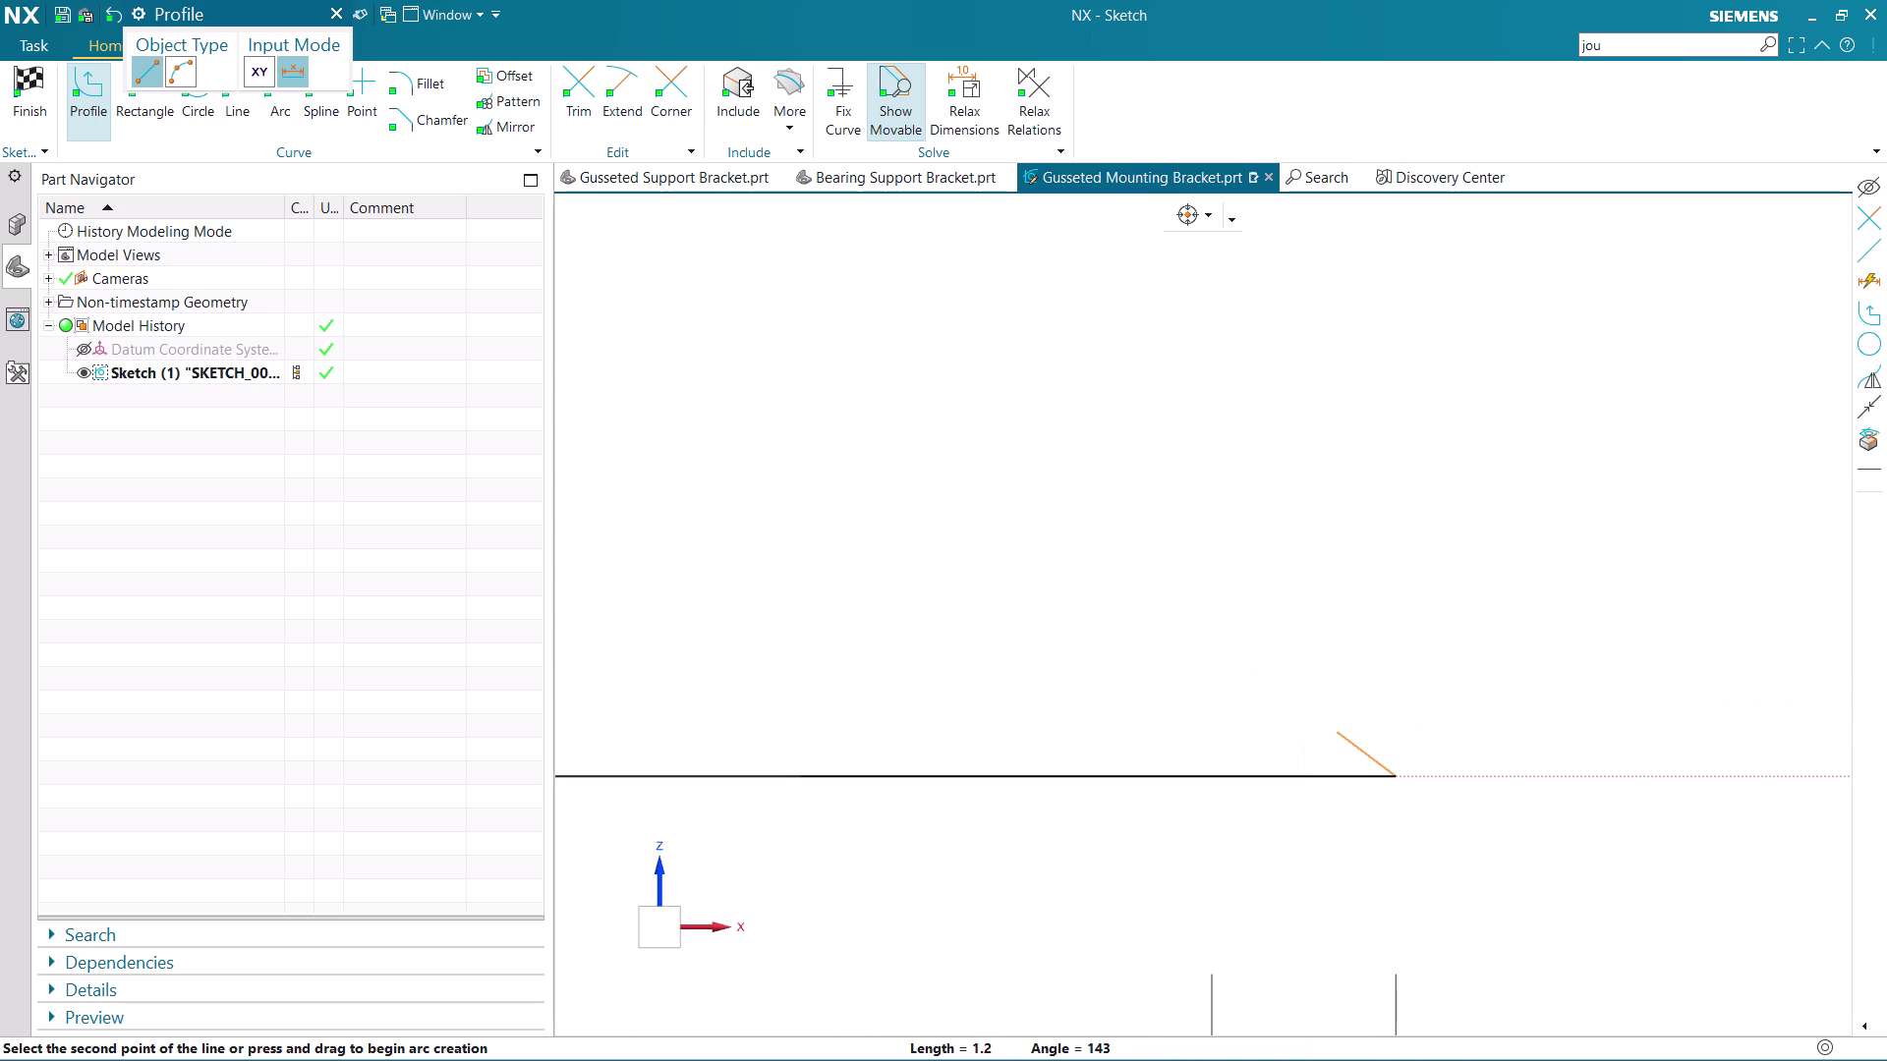
key(ctrl+z)
scroll(down, 3)
scroll(down, 3)
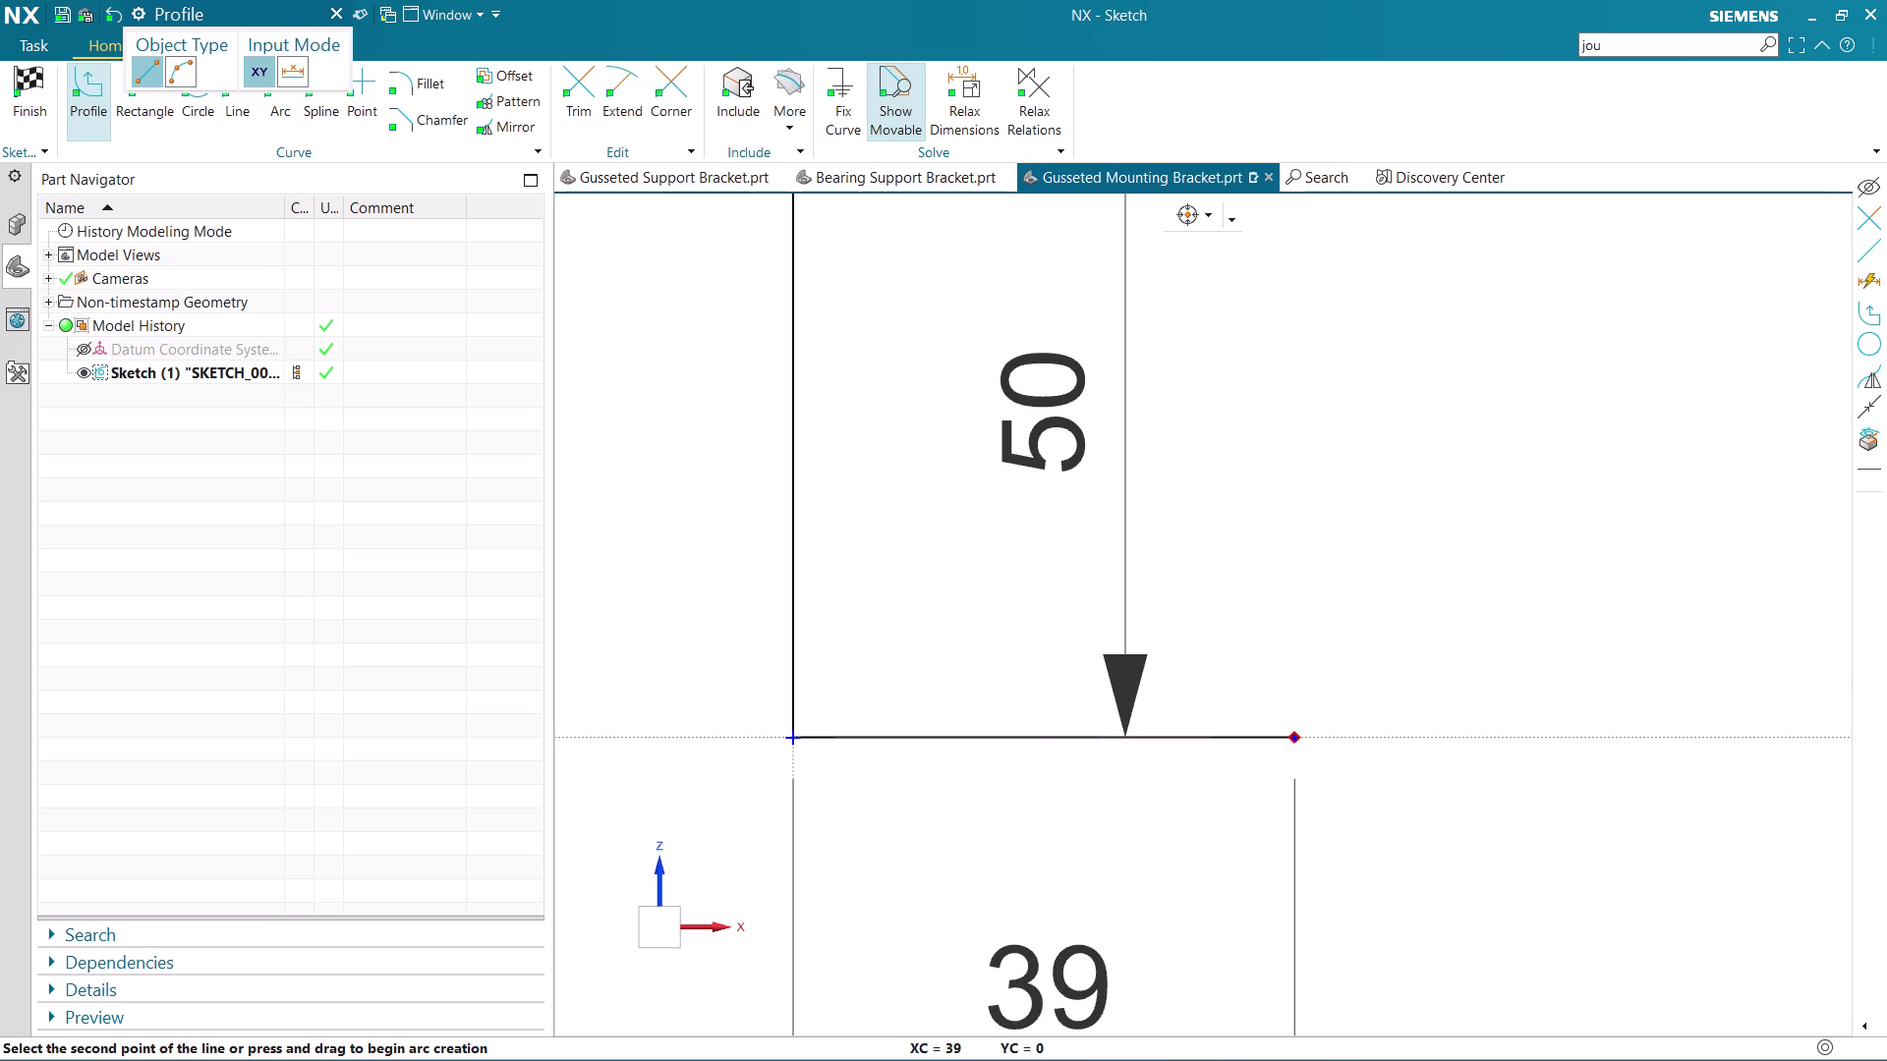
click(1293, 740)
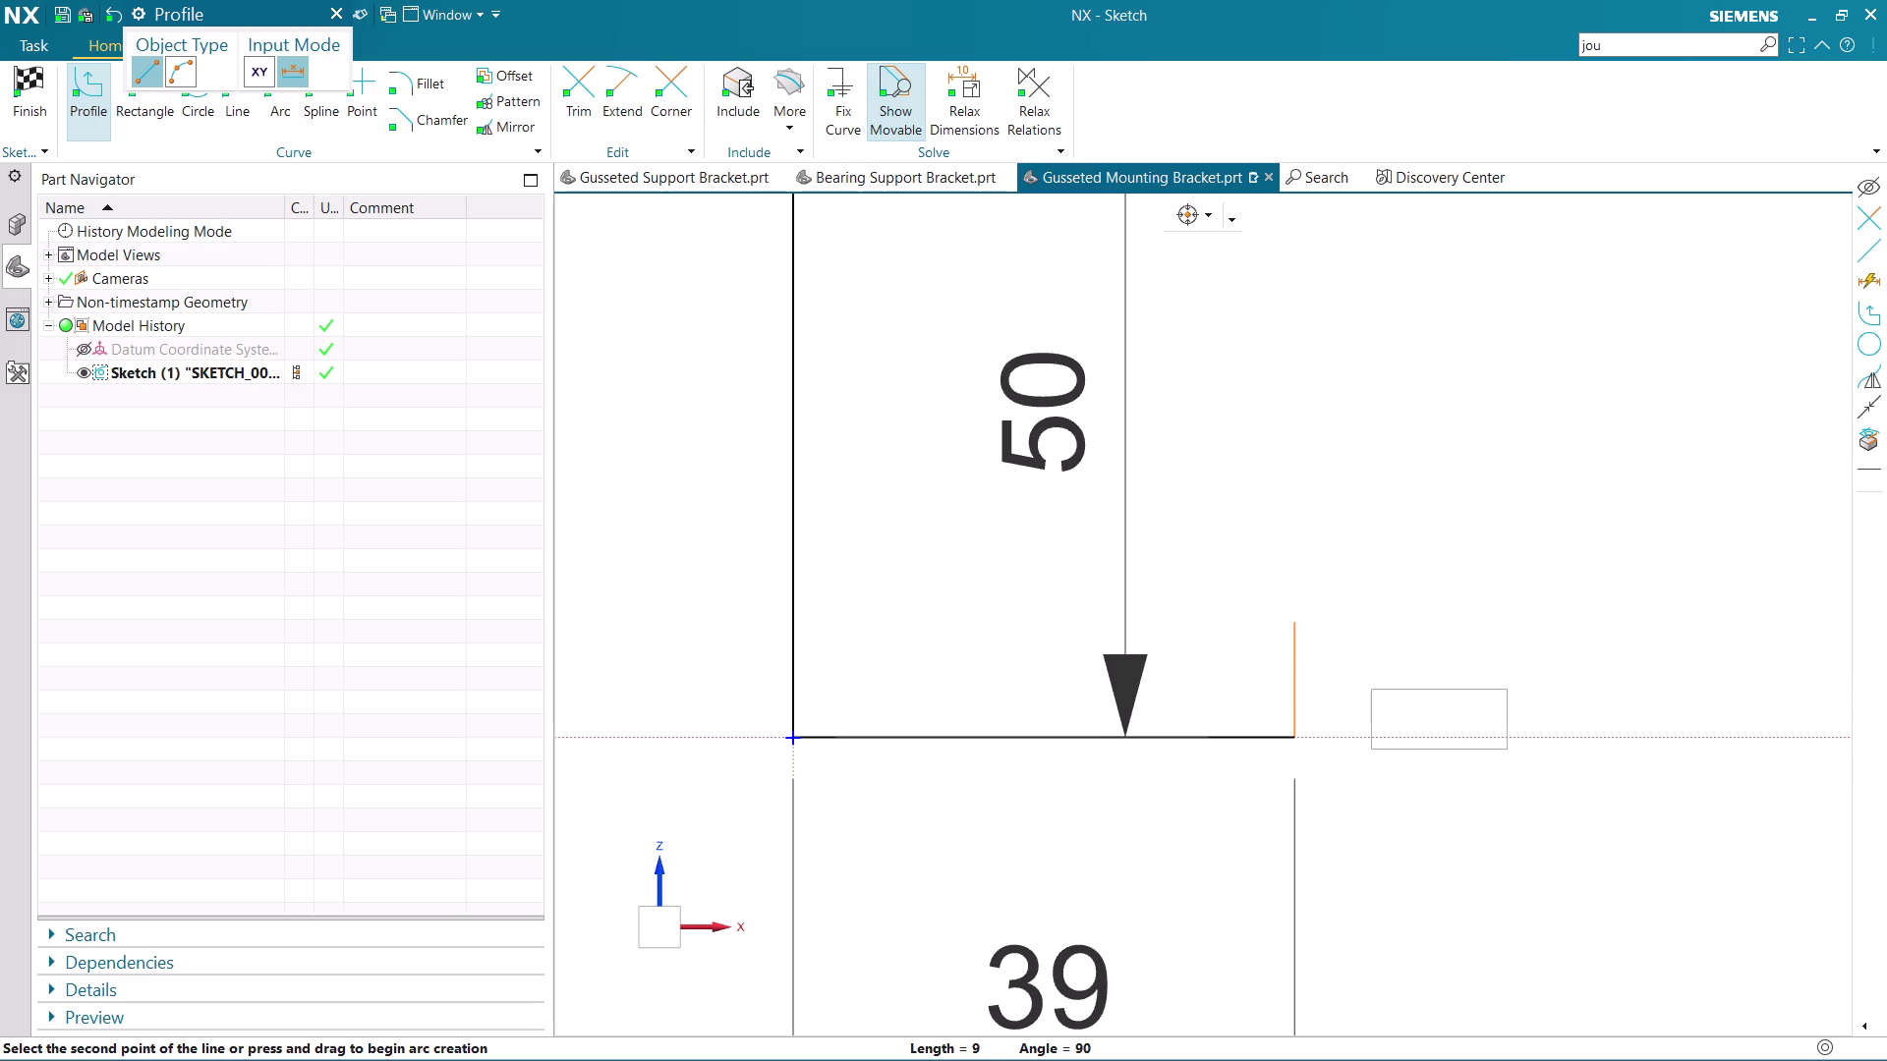
Draw a 3 mm rise, 21 mm run and 9 mm rise from the base line's end.
key(3)
key(Return)
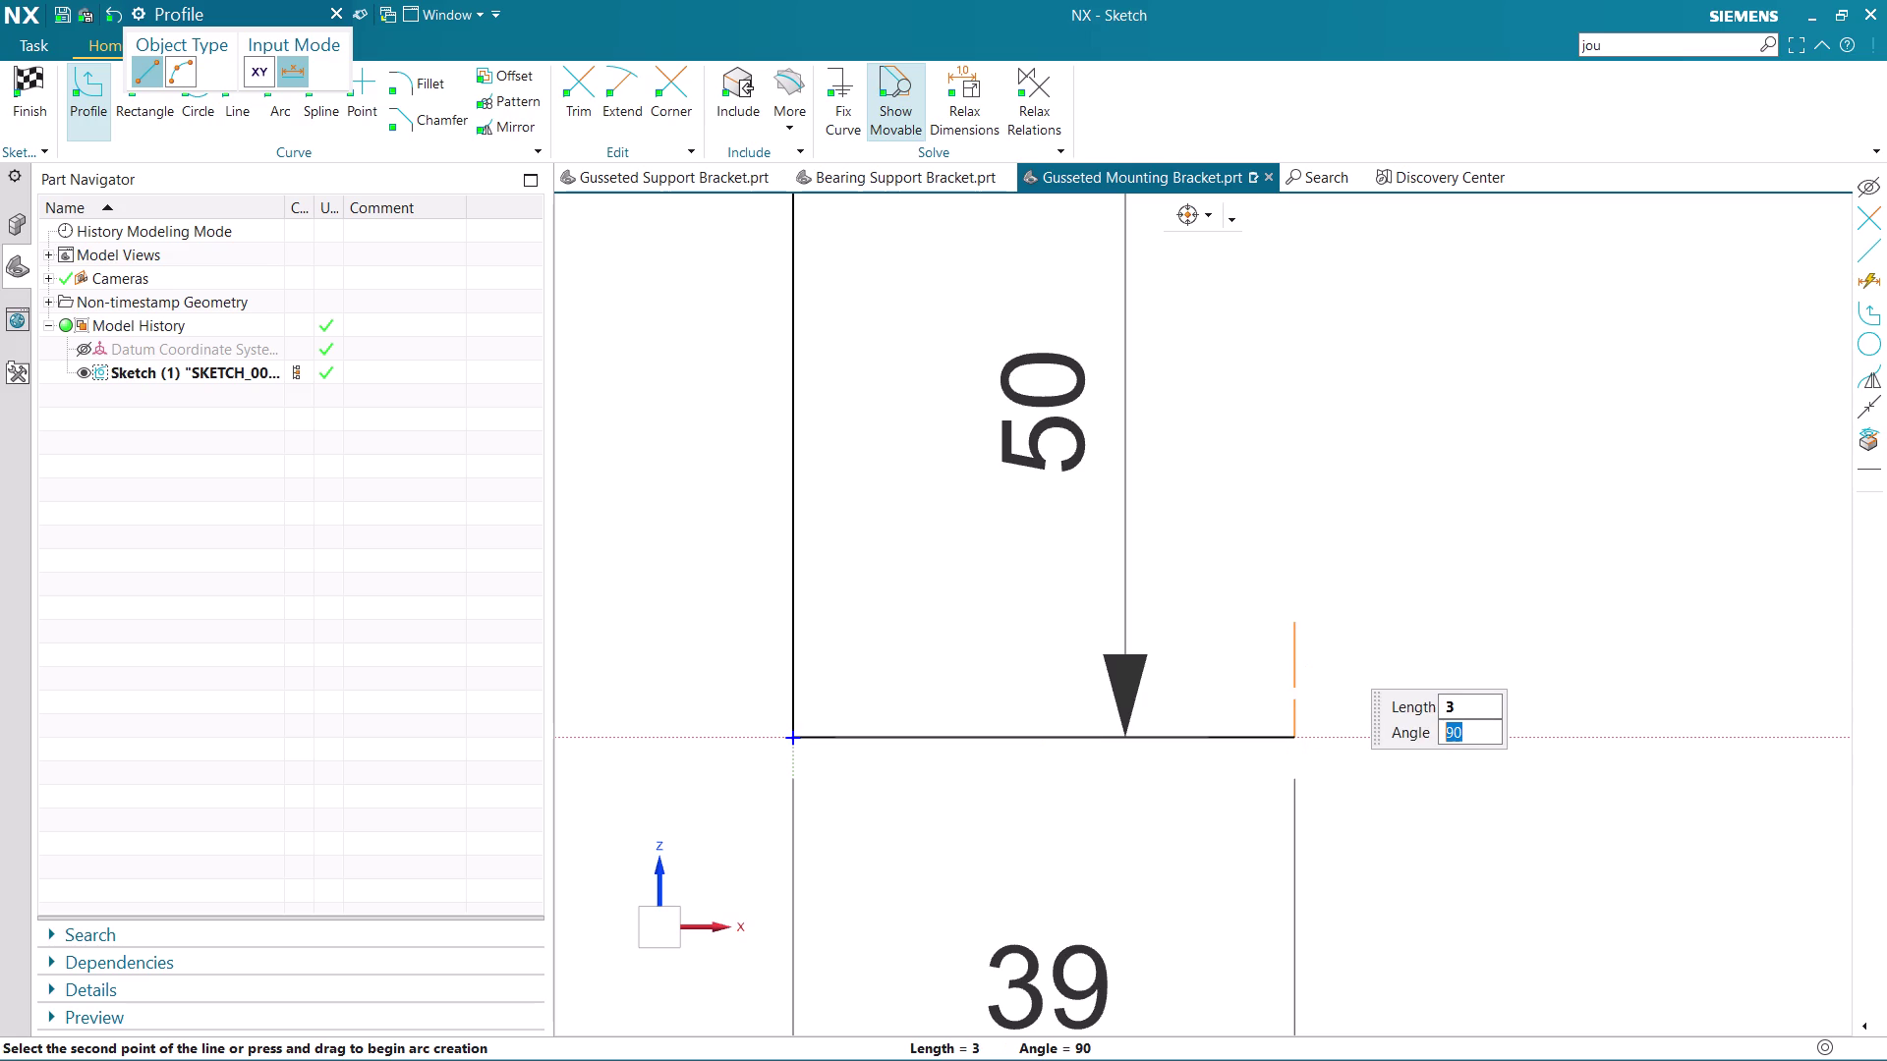
key(Return)
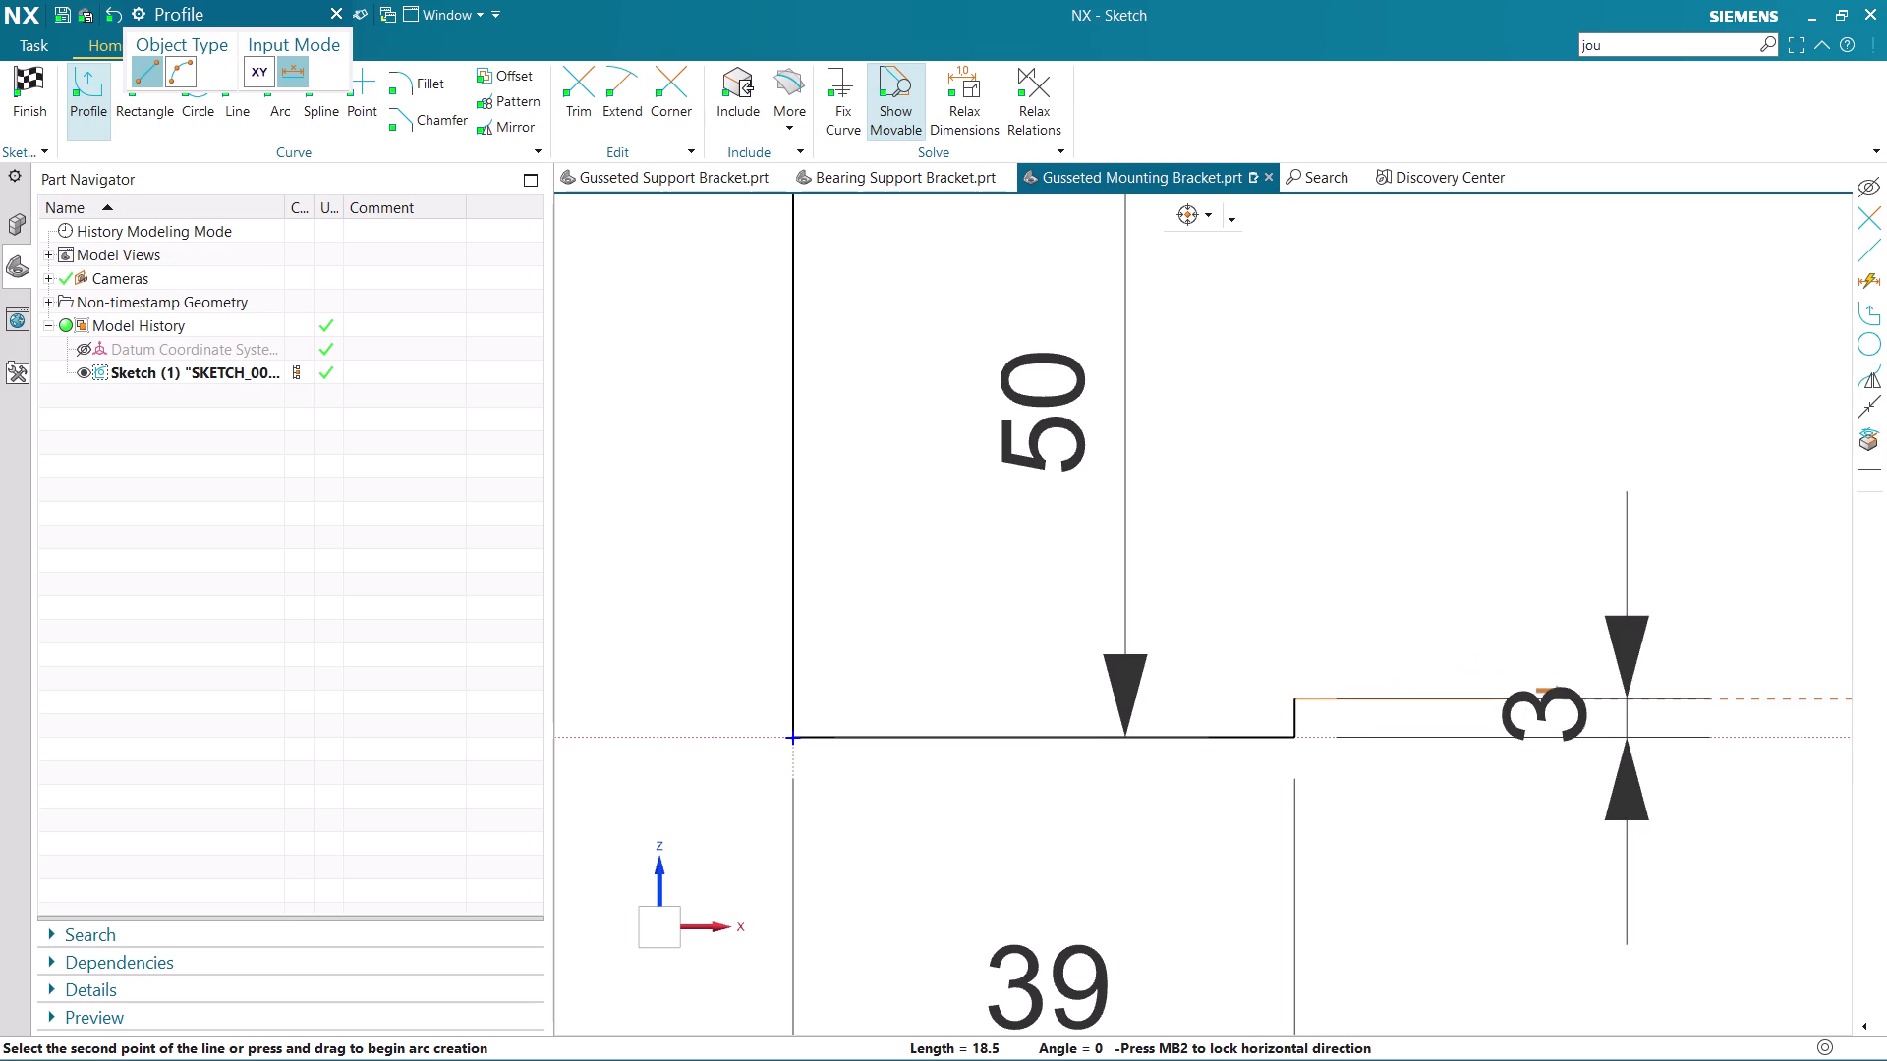
text(2)
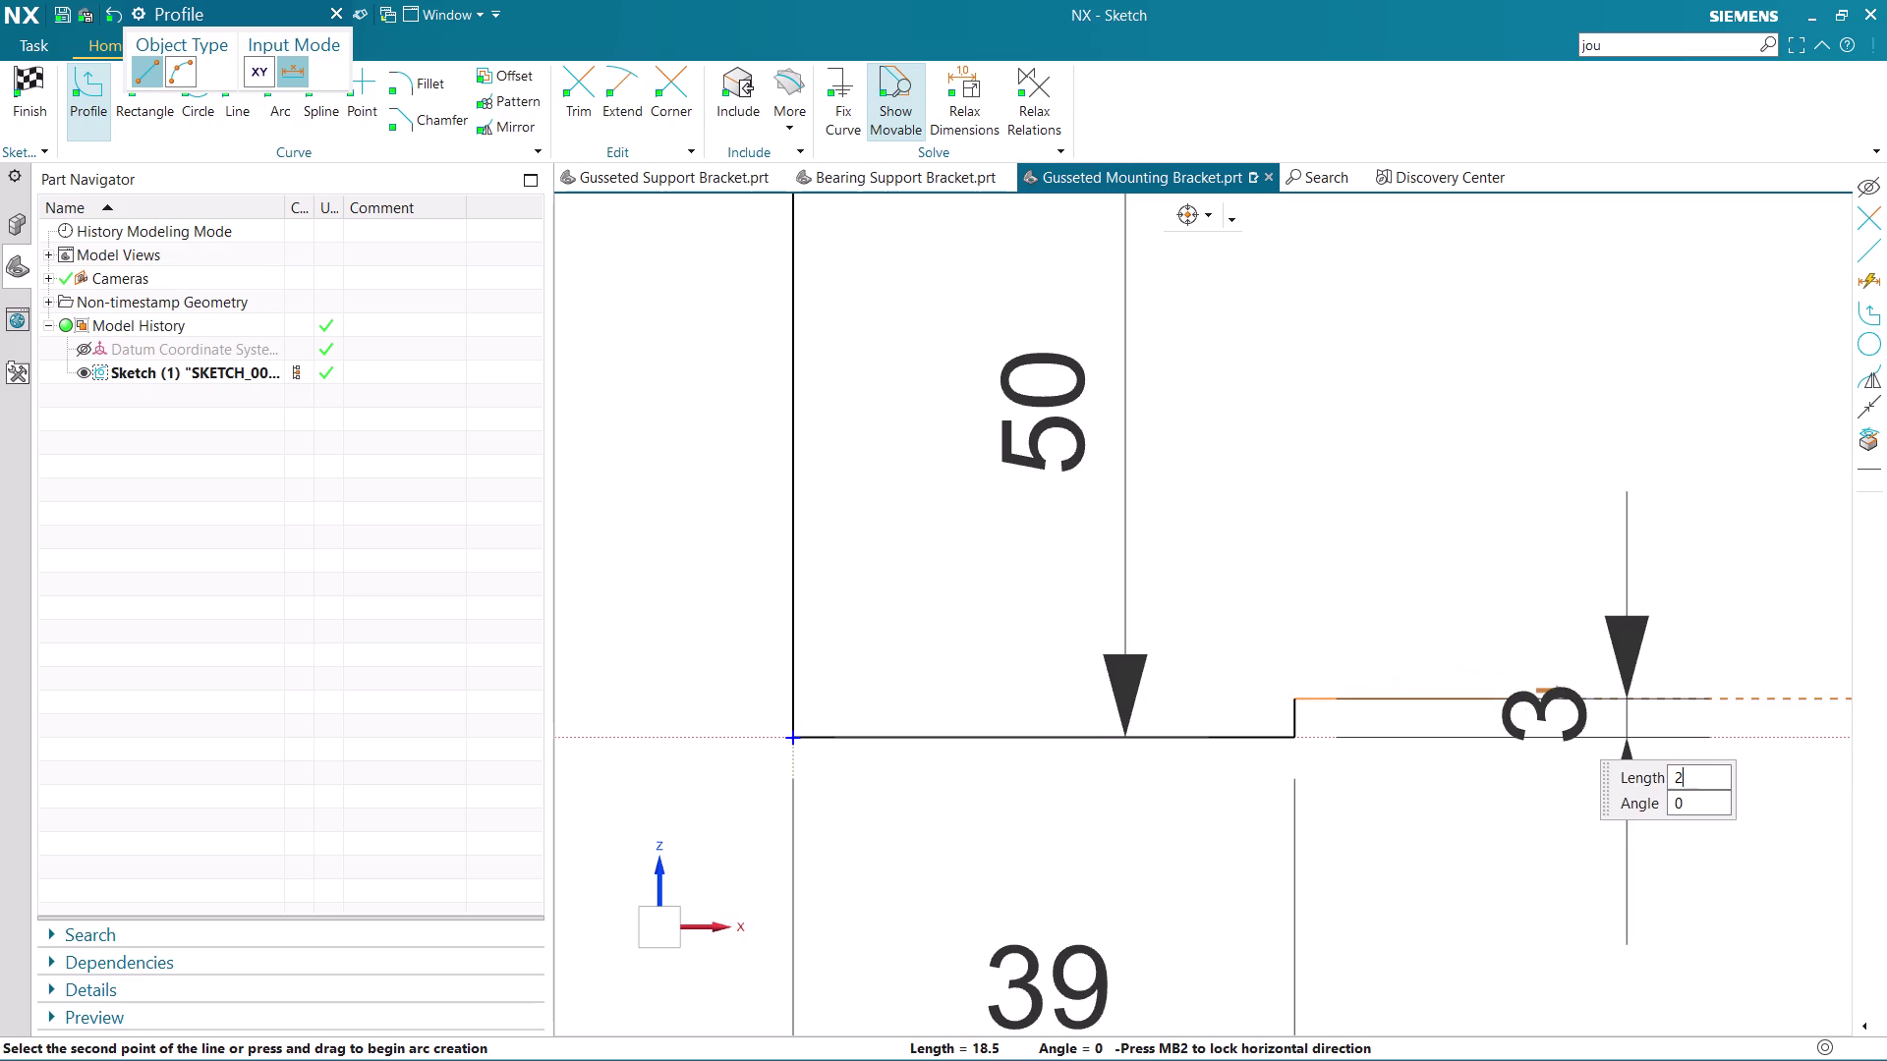
text(1)
key(Return)
key(Return)
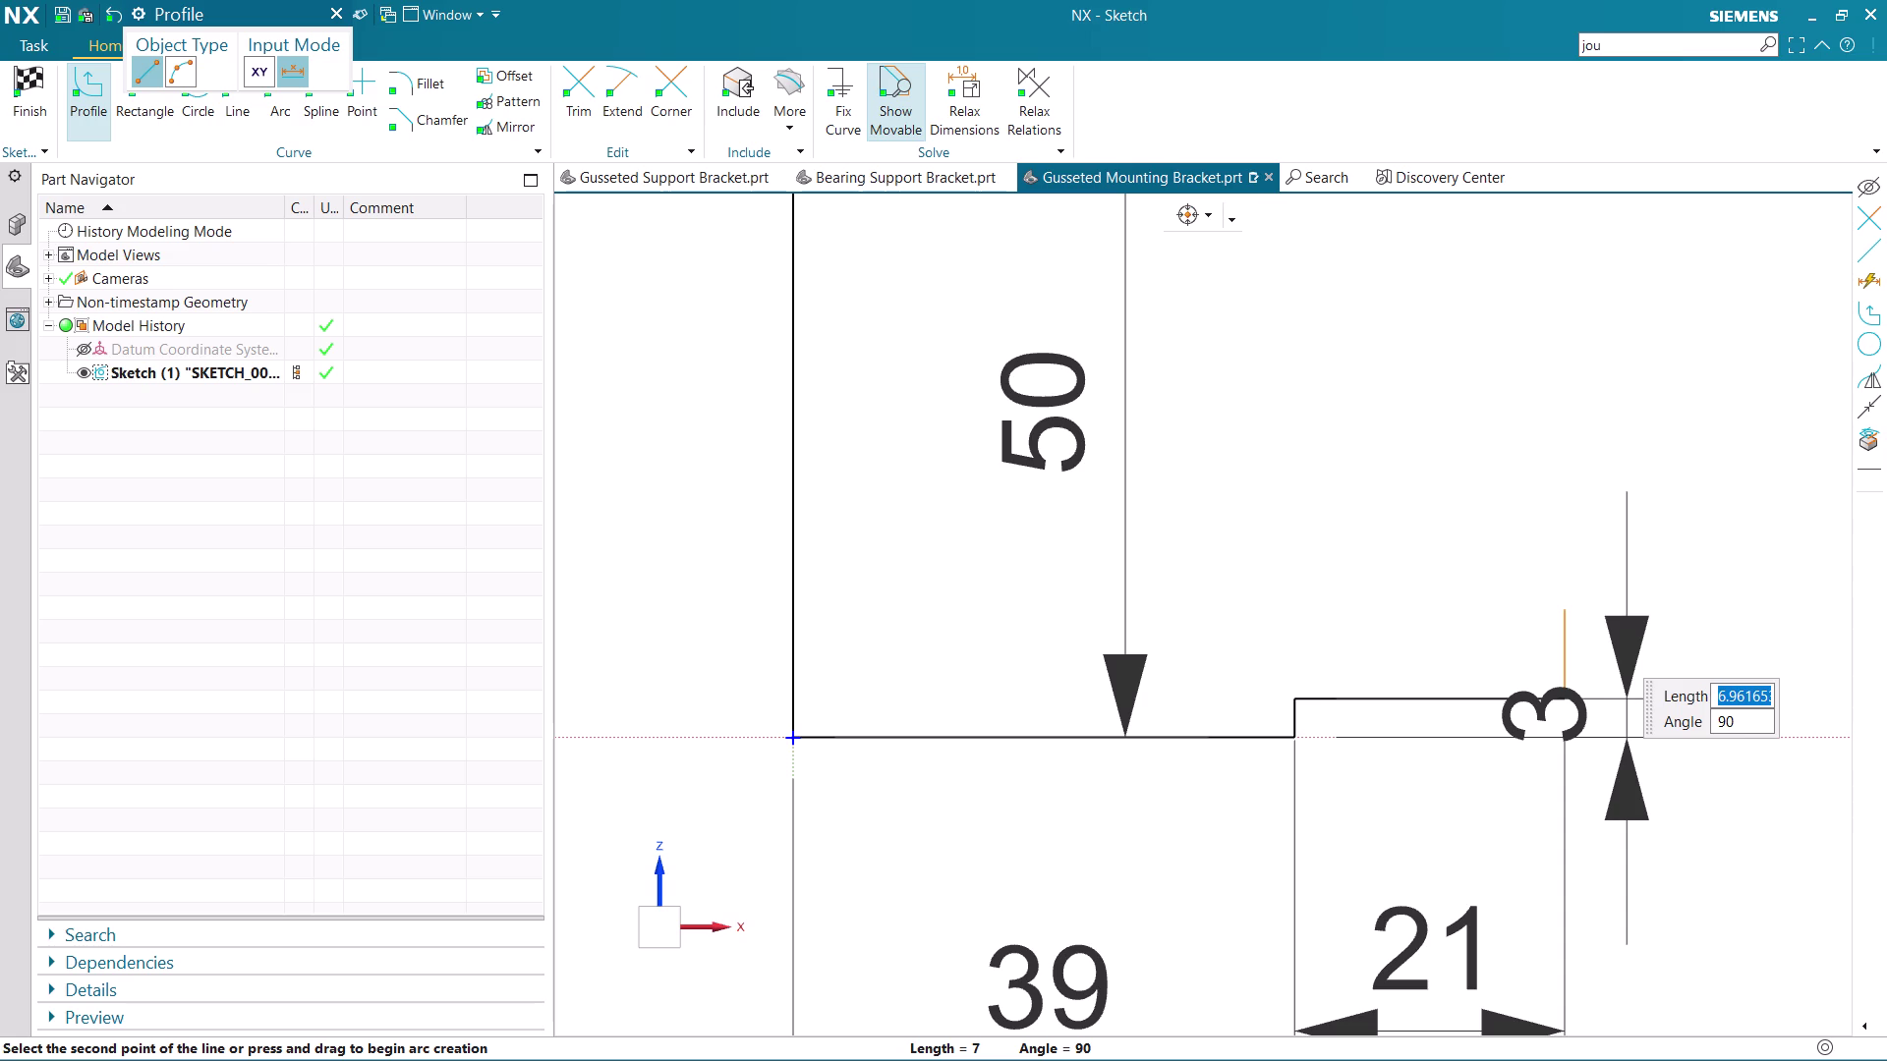
key(9)
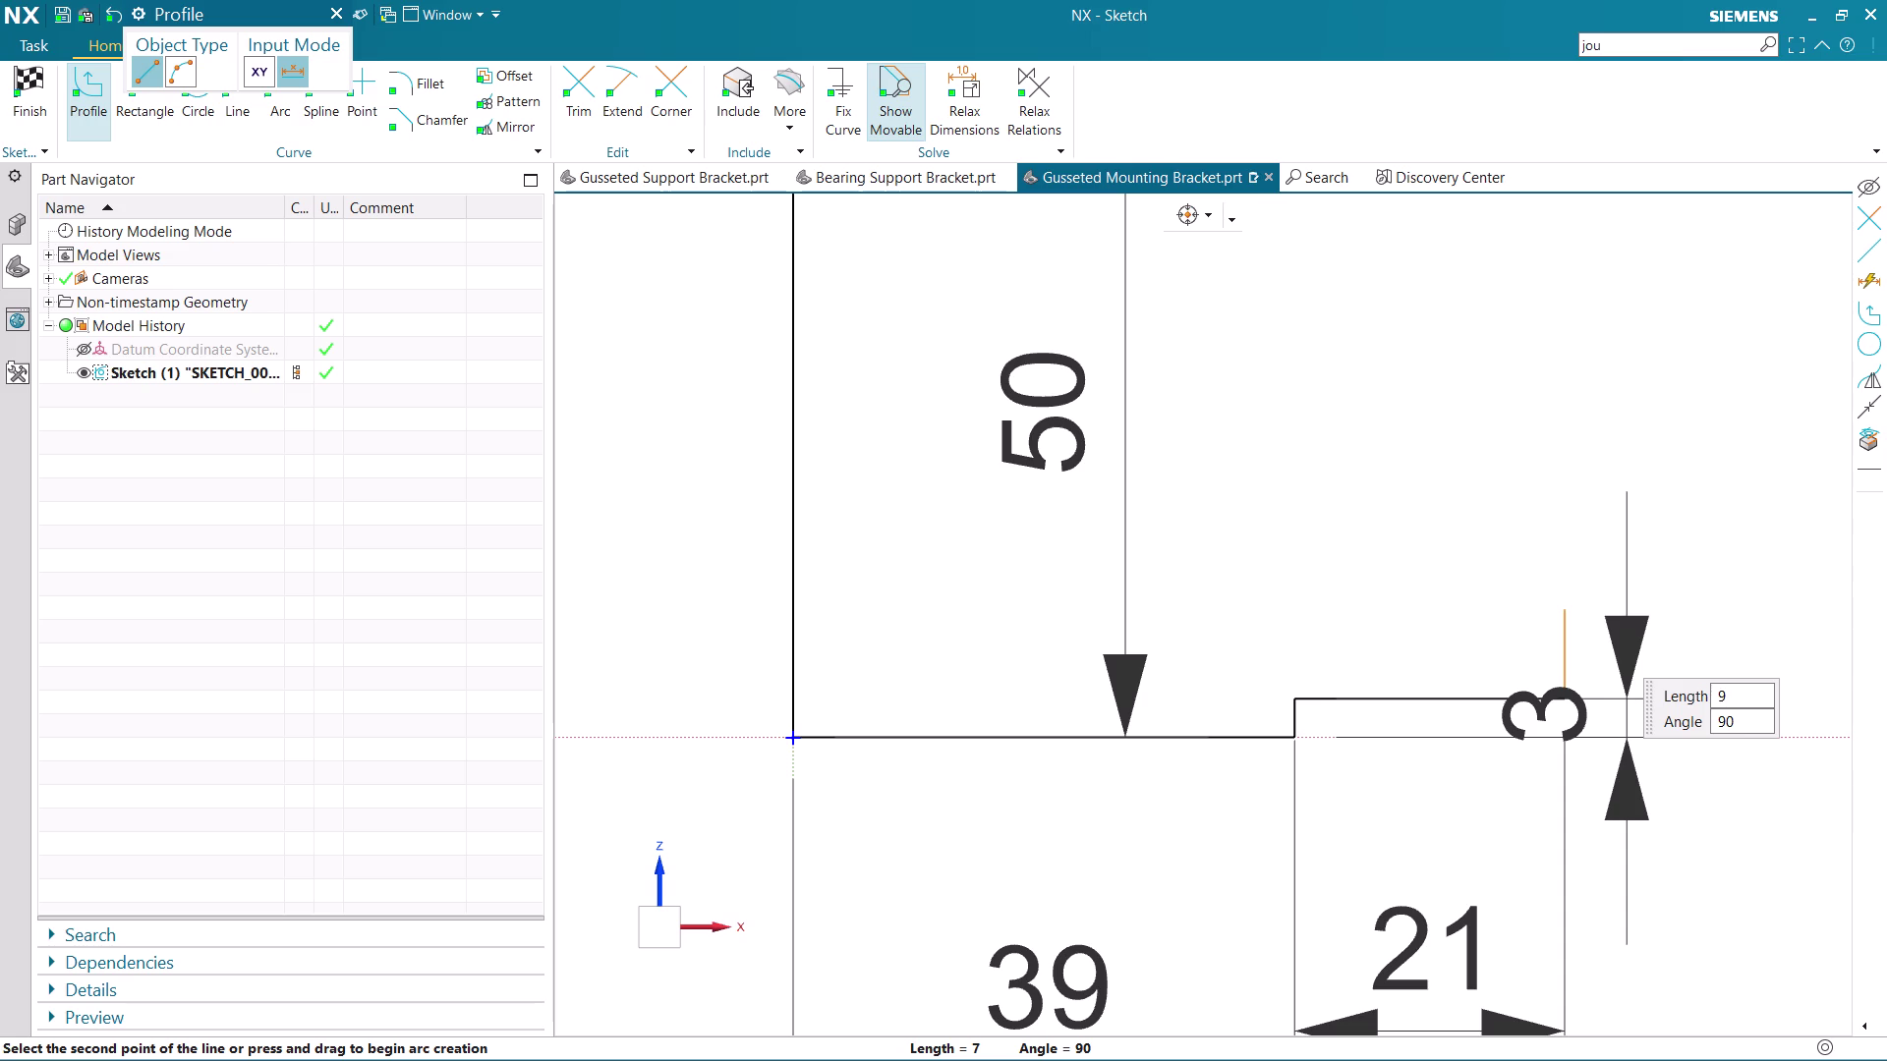
key(Return)
key(Return)
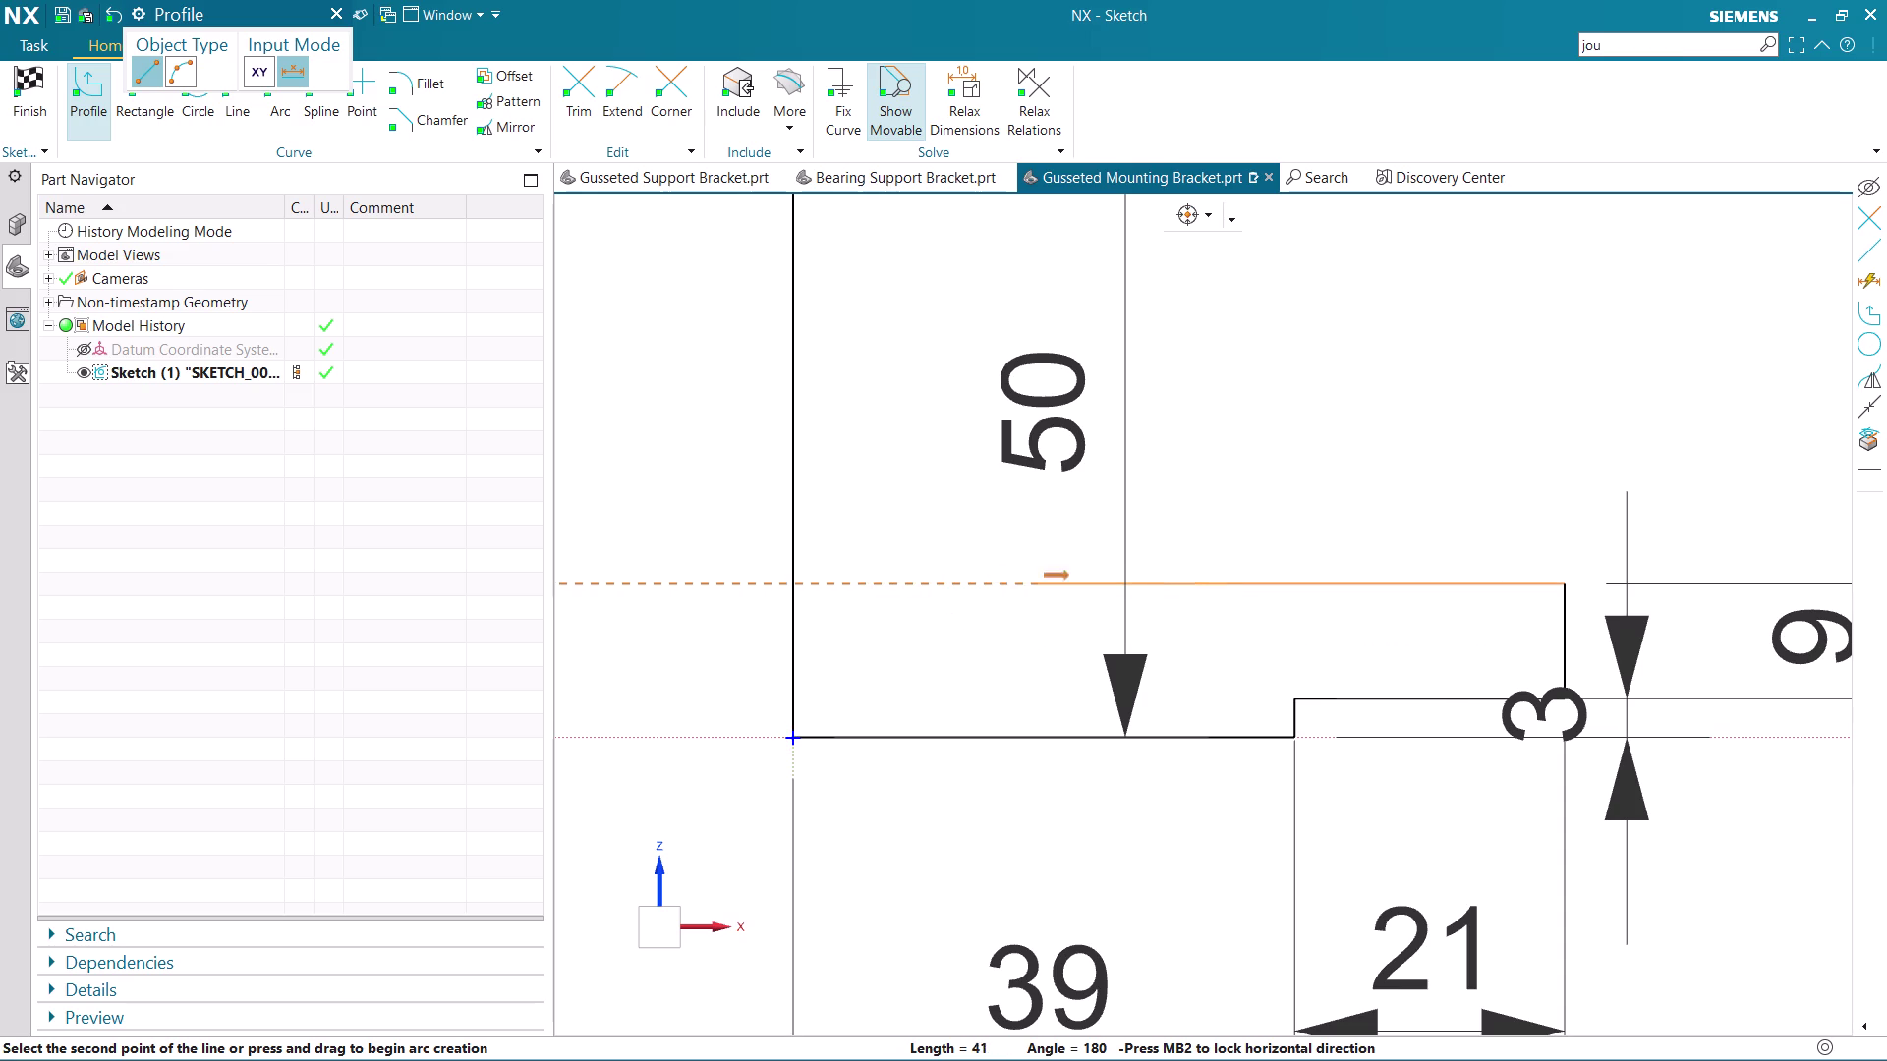
Restart Profile and draw the 9 mm top edge from the upright's top.
scroll(down, 3)
scroll(up, 3)
scroll(up, 3)
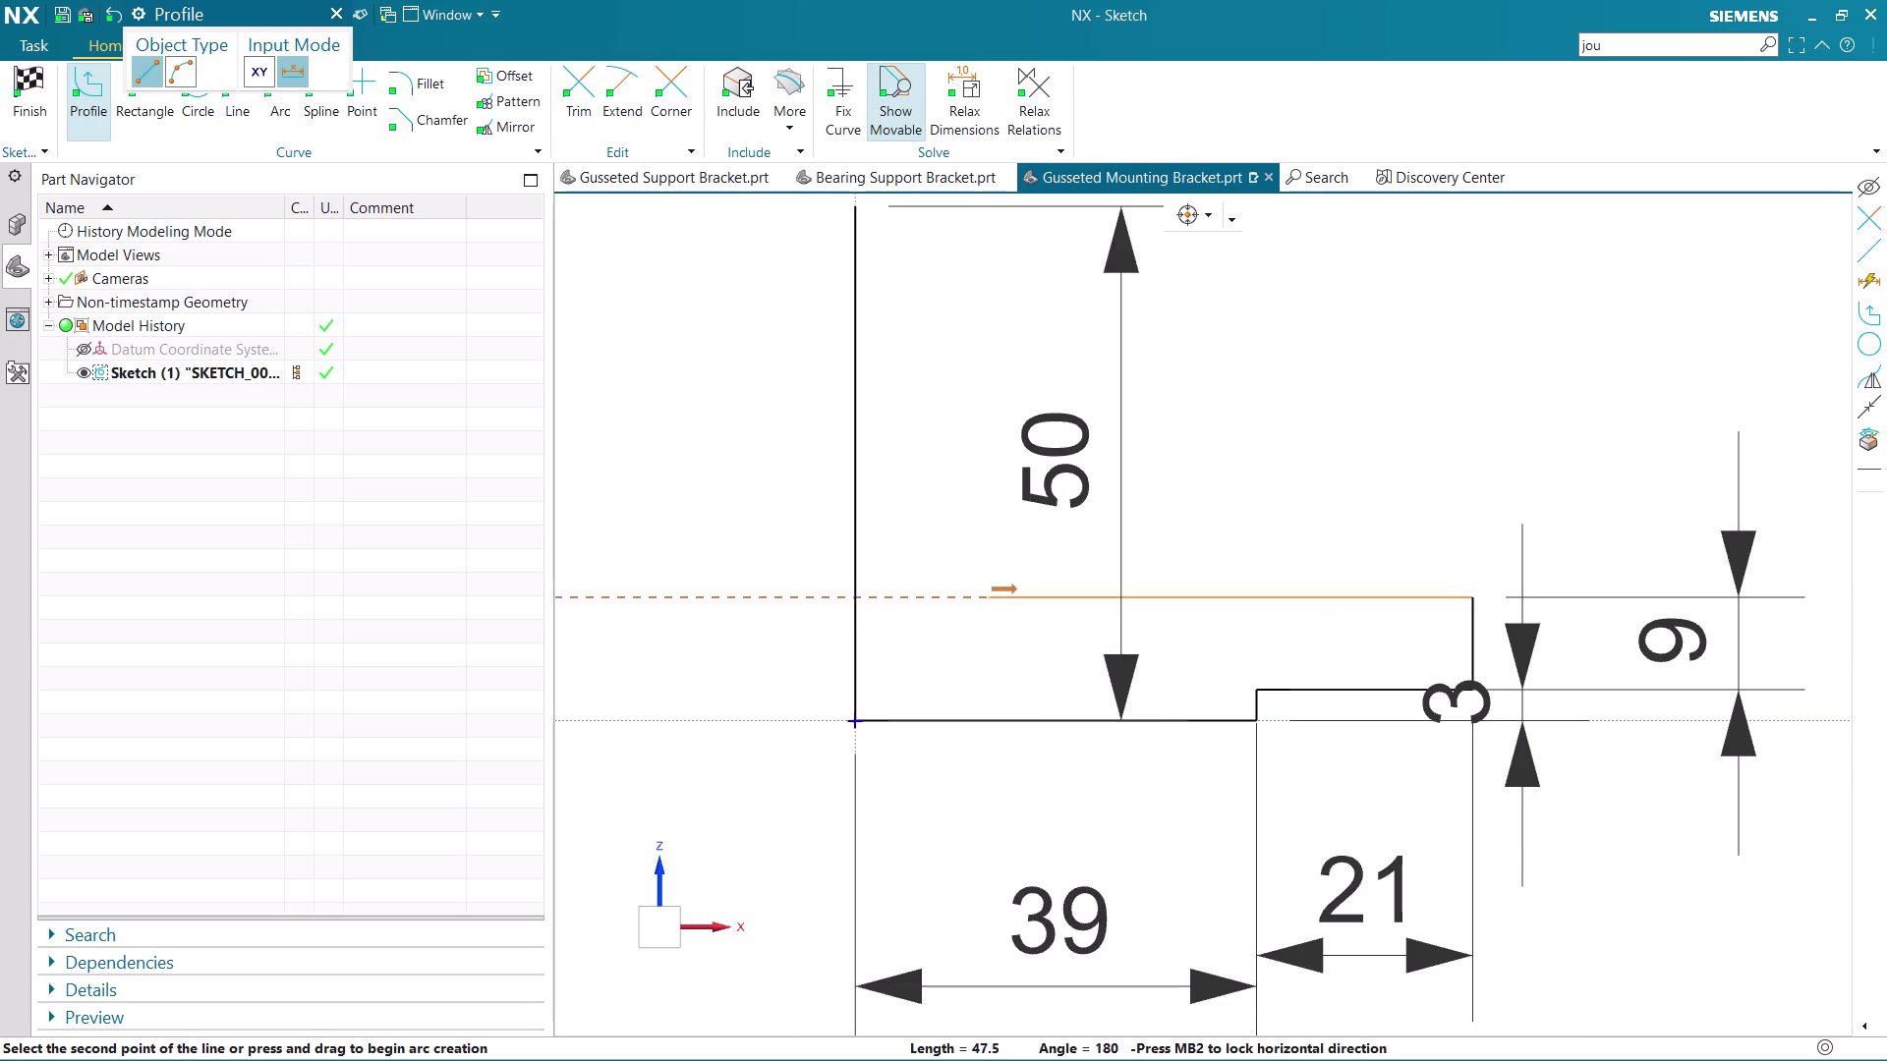
key(Escape)
scroll(down, 3)
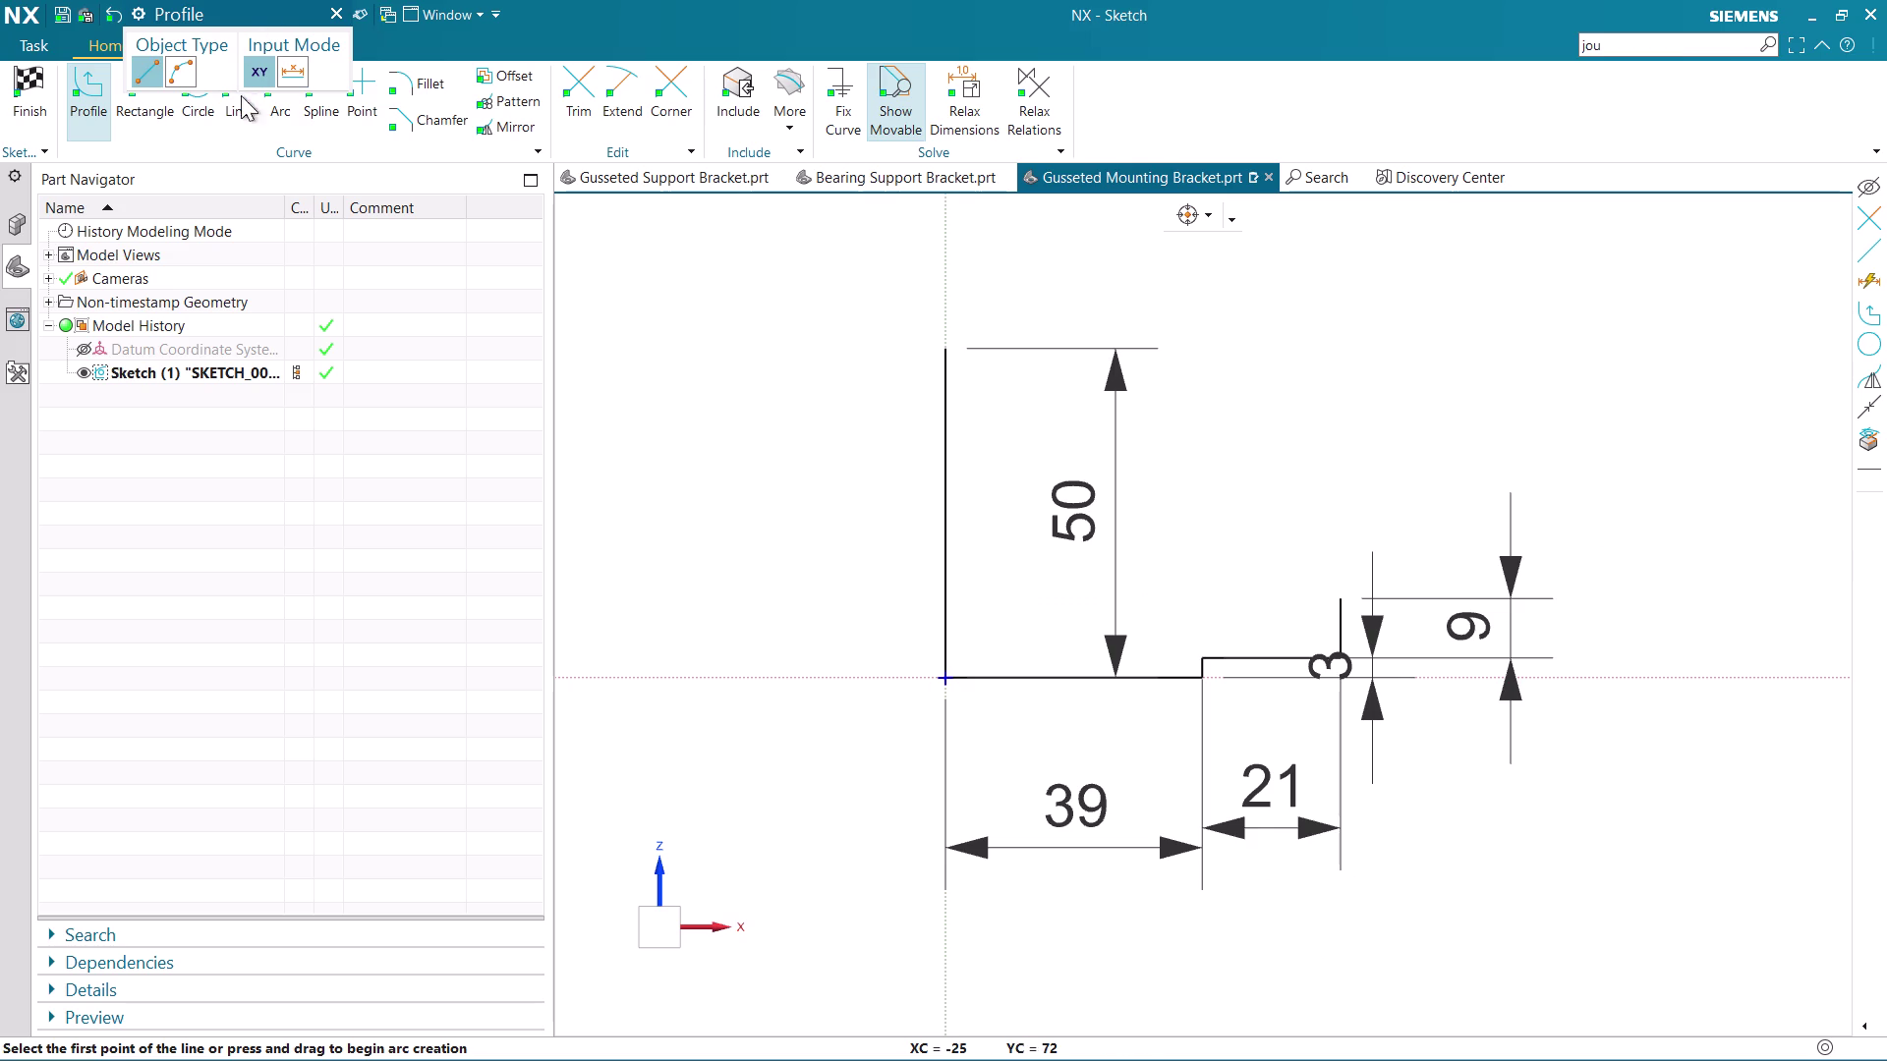
key(Escape)
click(94, 78)
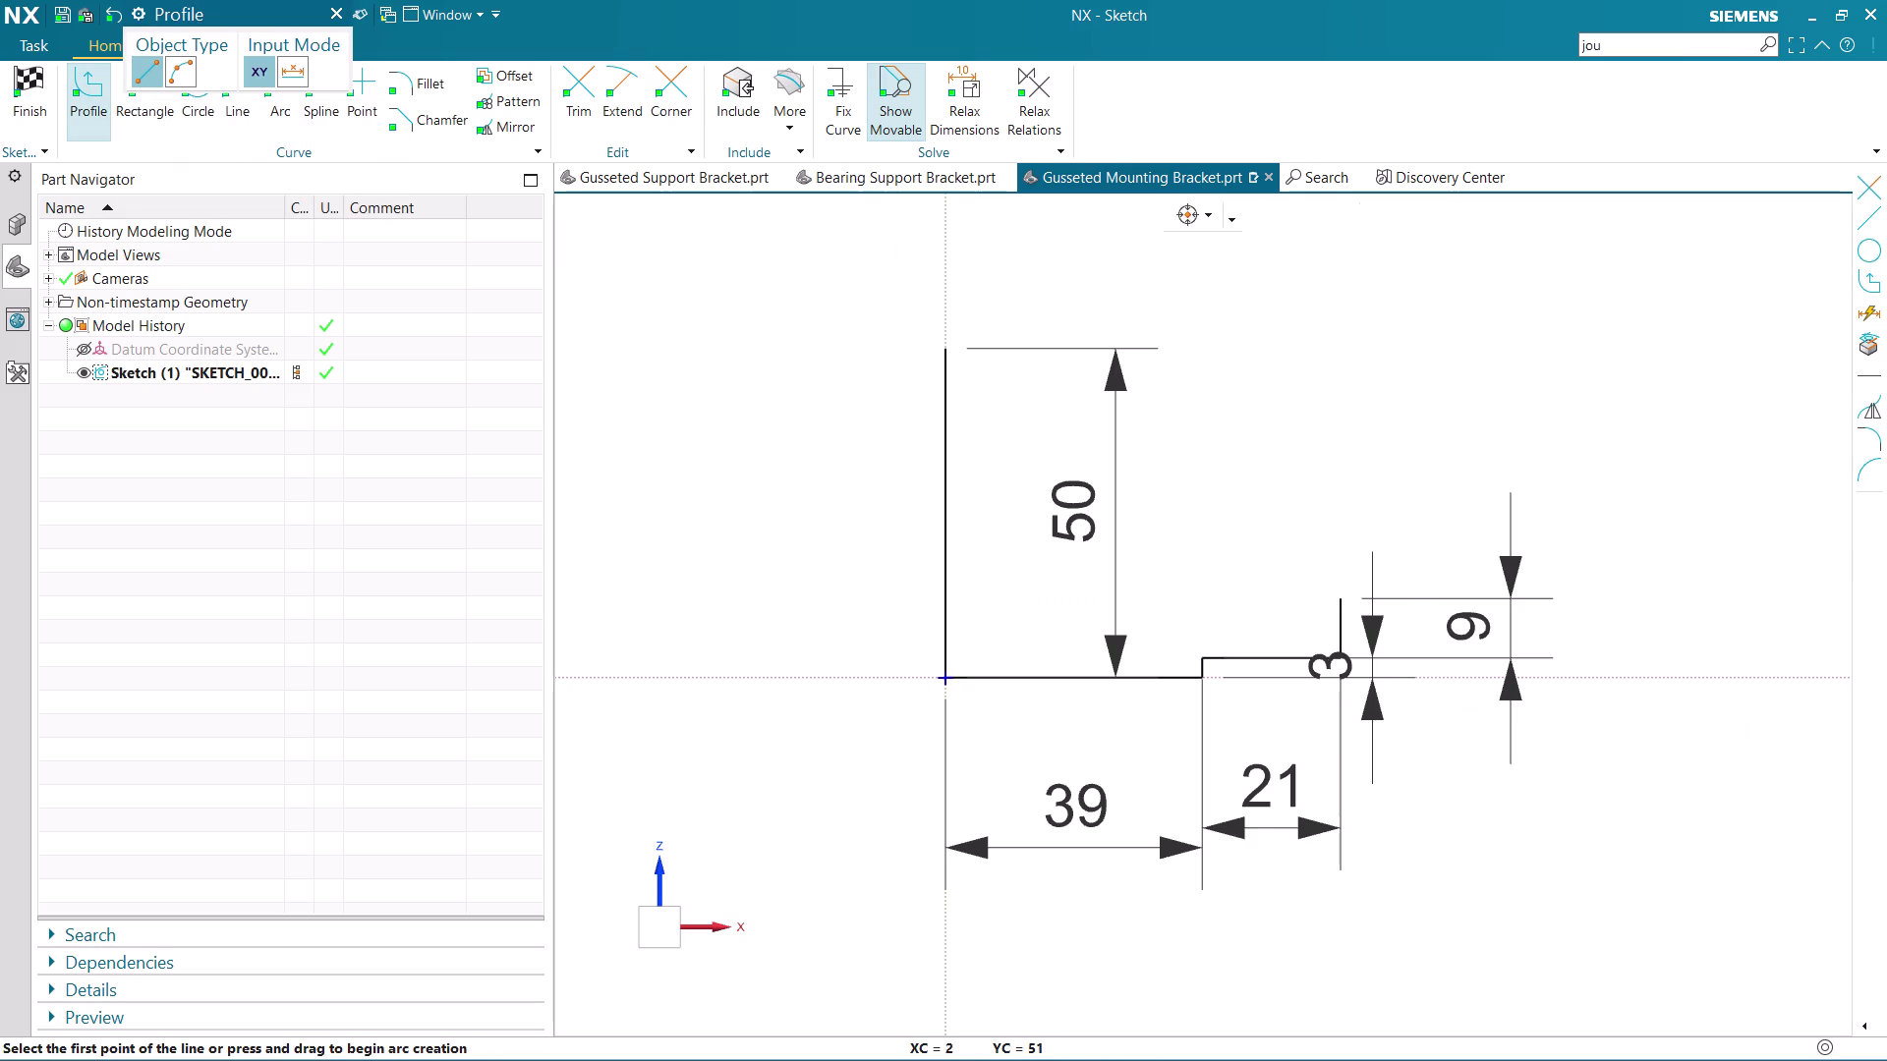
scroll(up, 3)
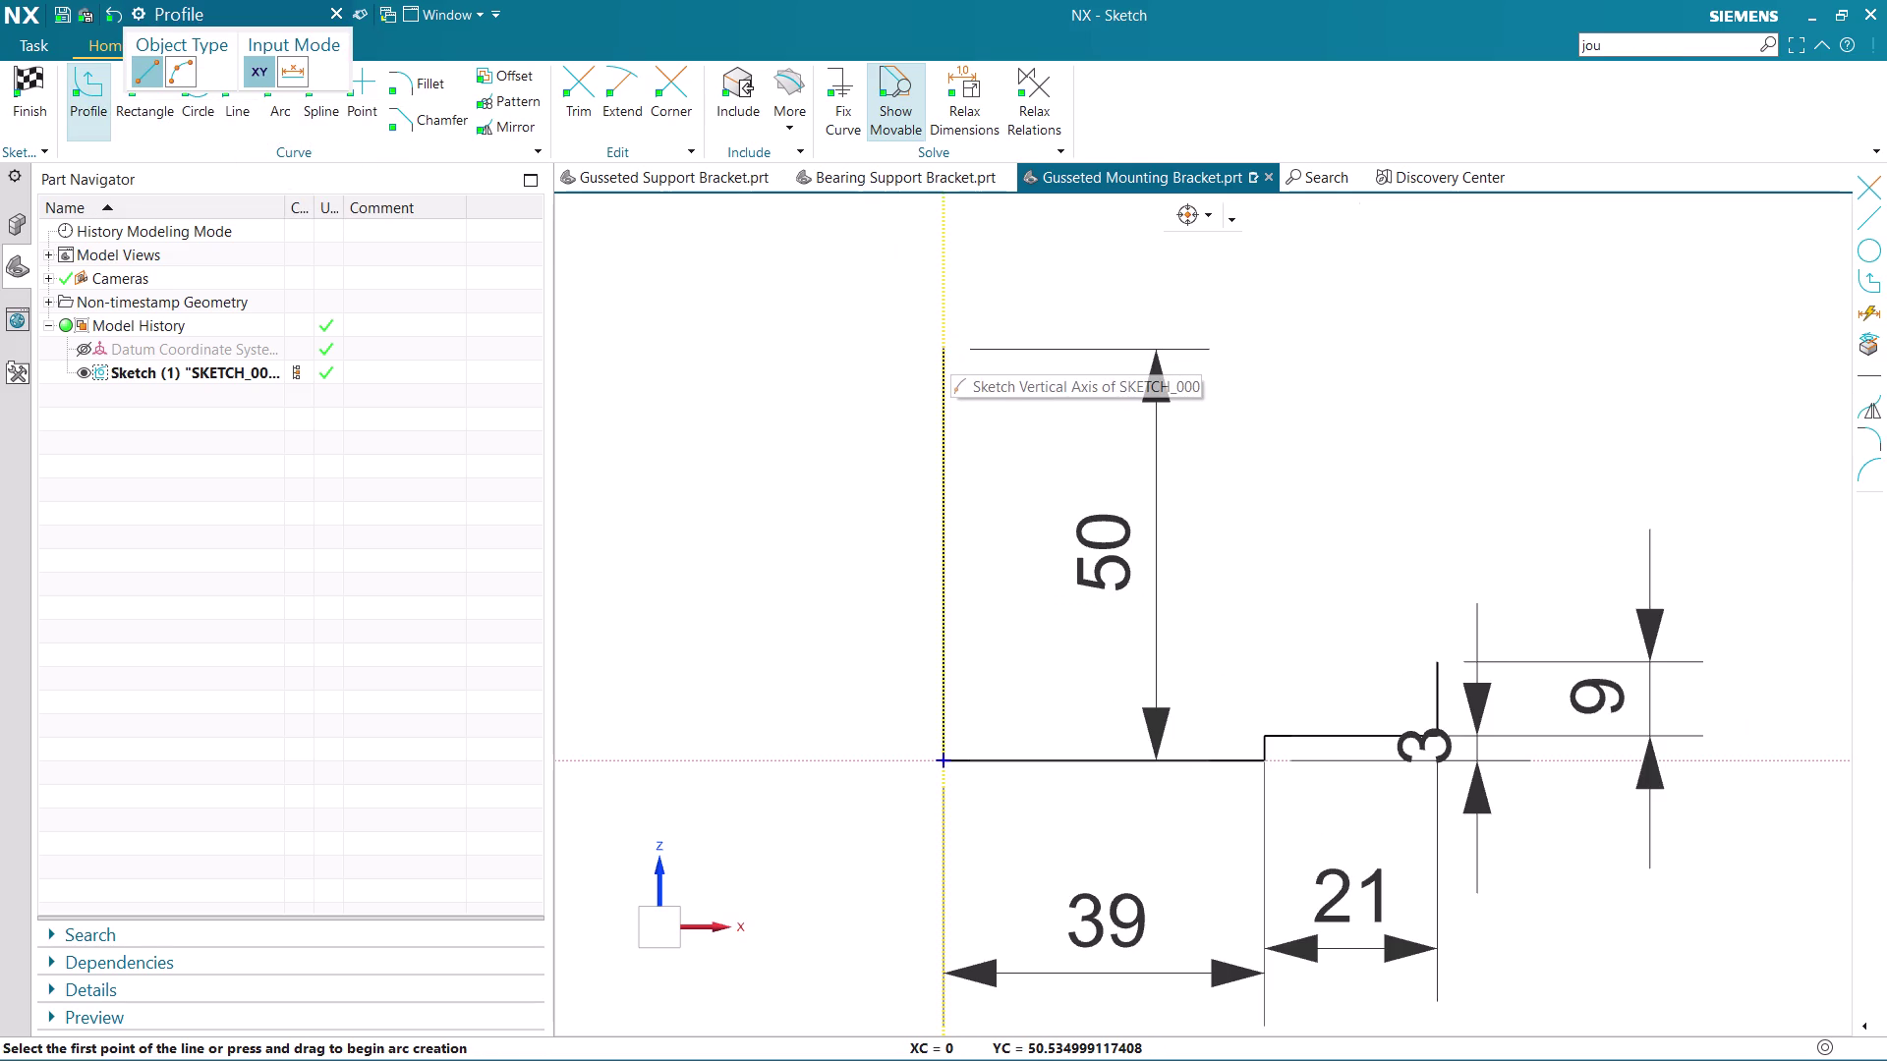
scroll(up, 3)
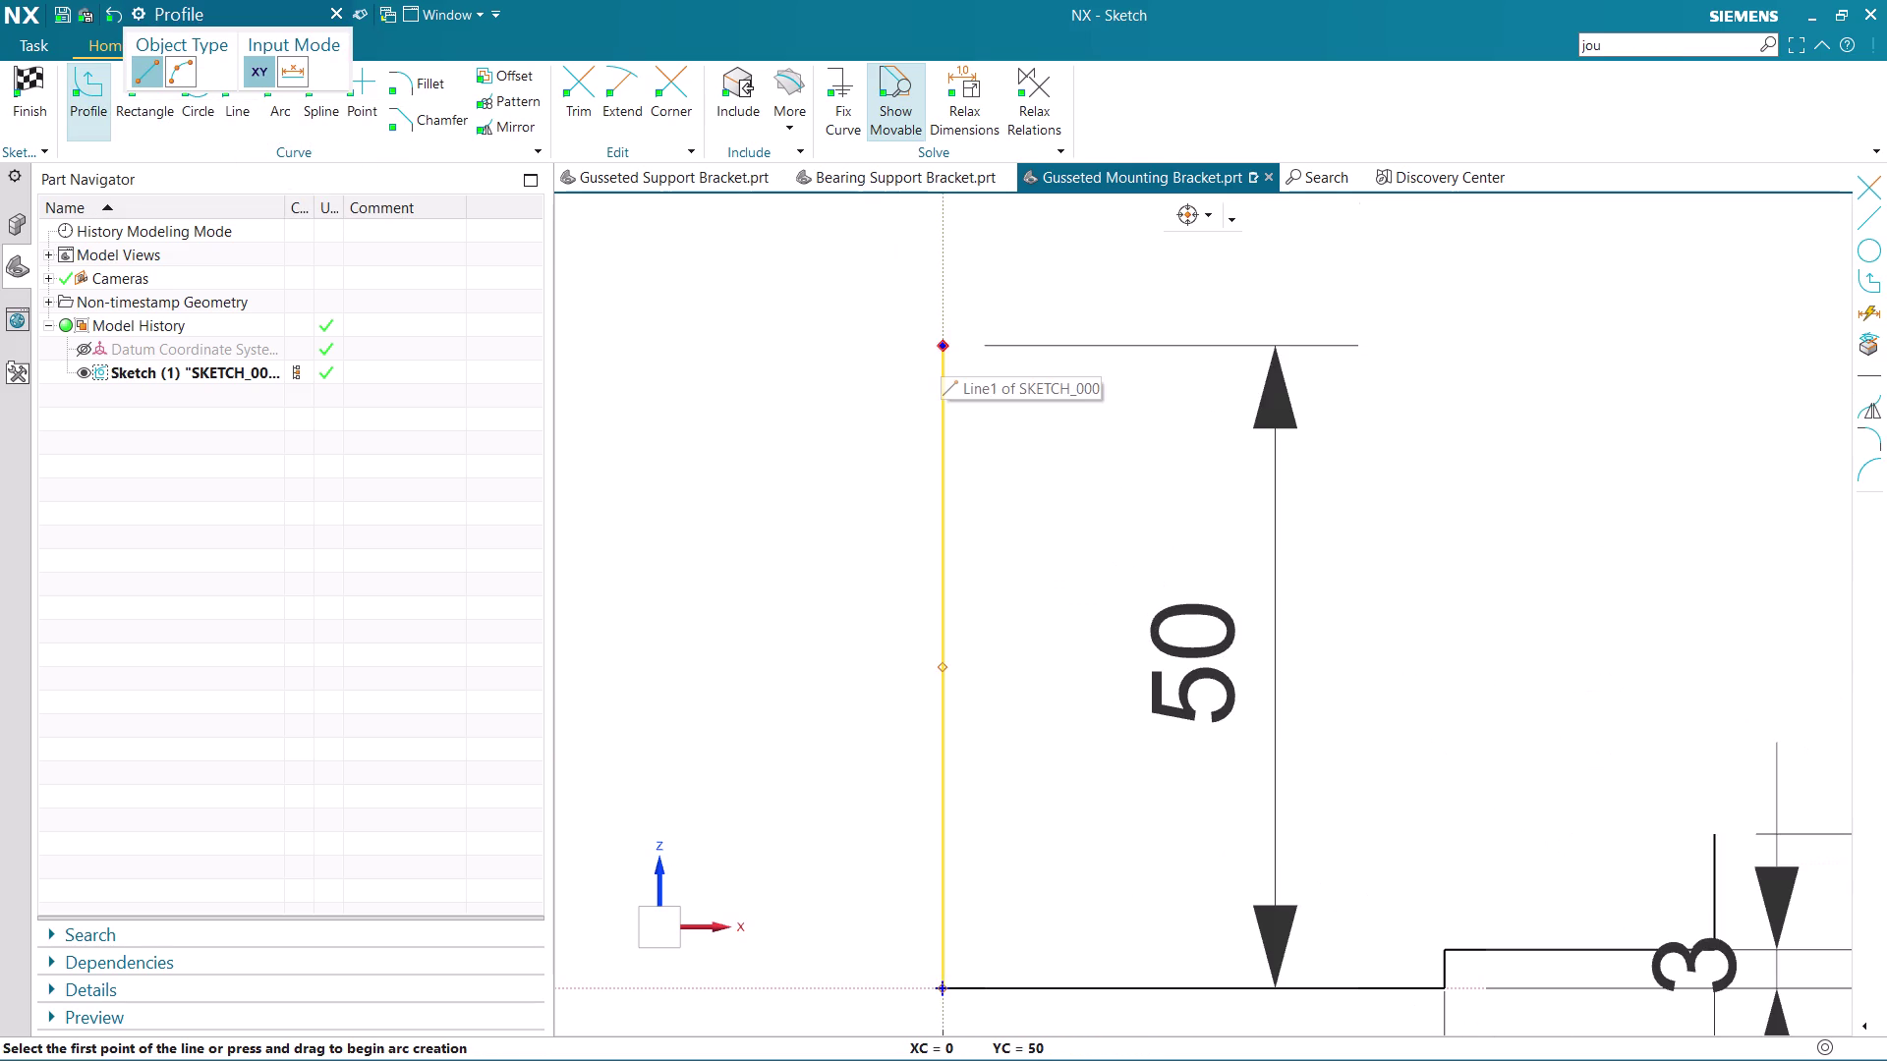
click(941, 351)
scroll(down, 3)
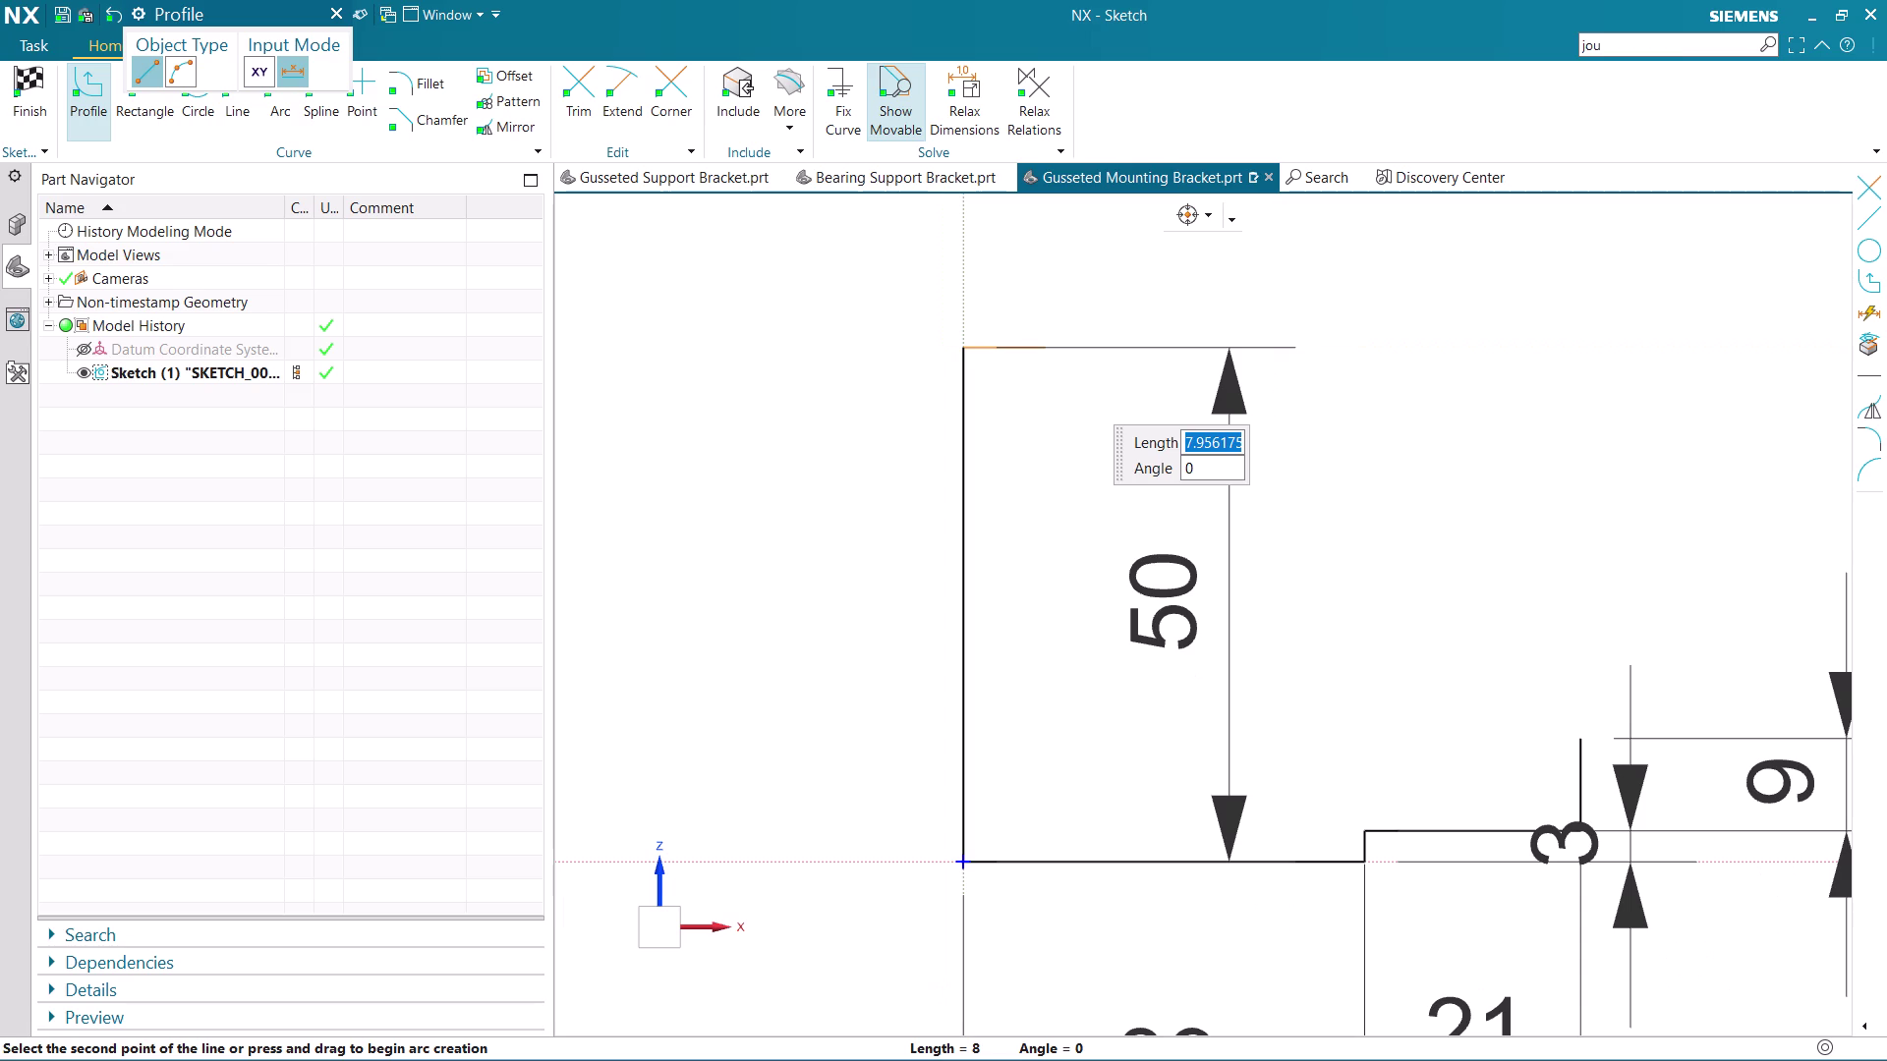
key(9)
key(Return)
key(Return)
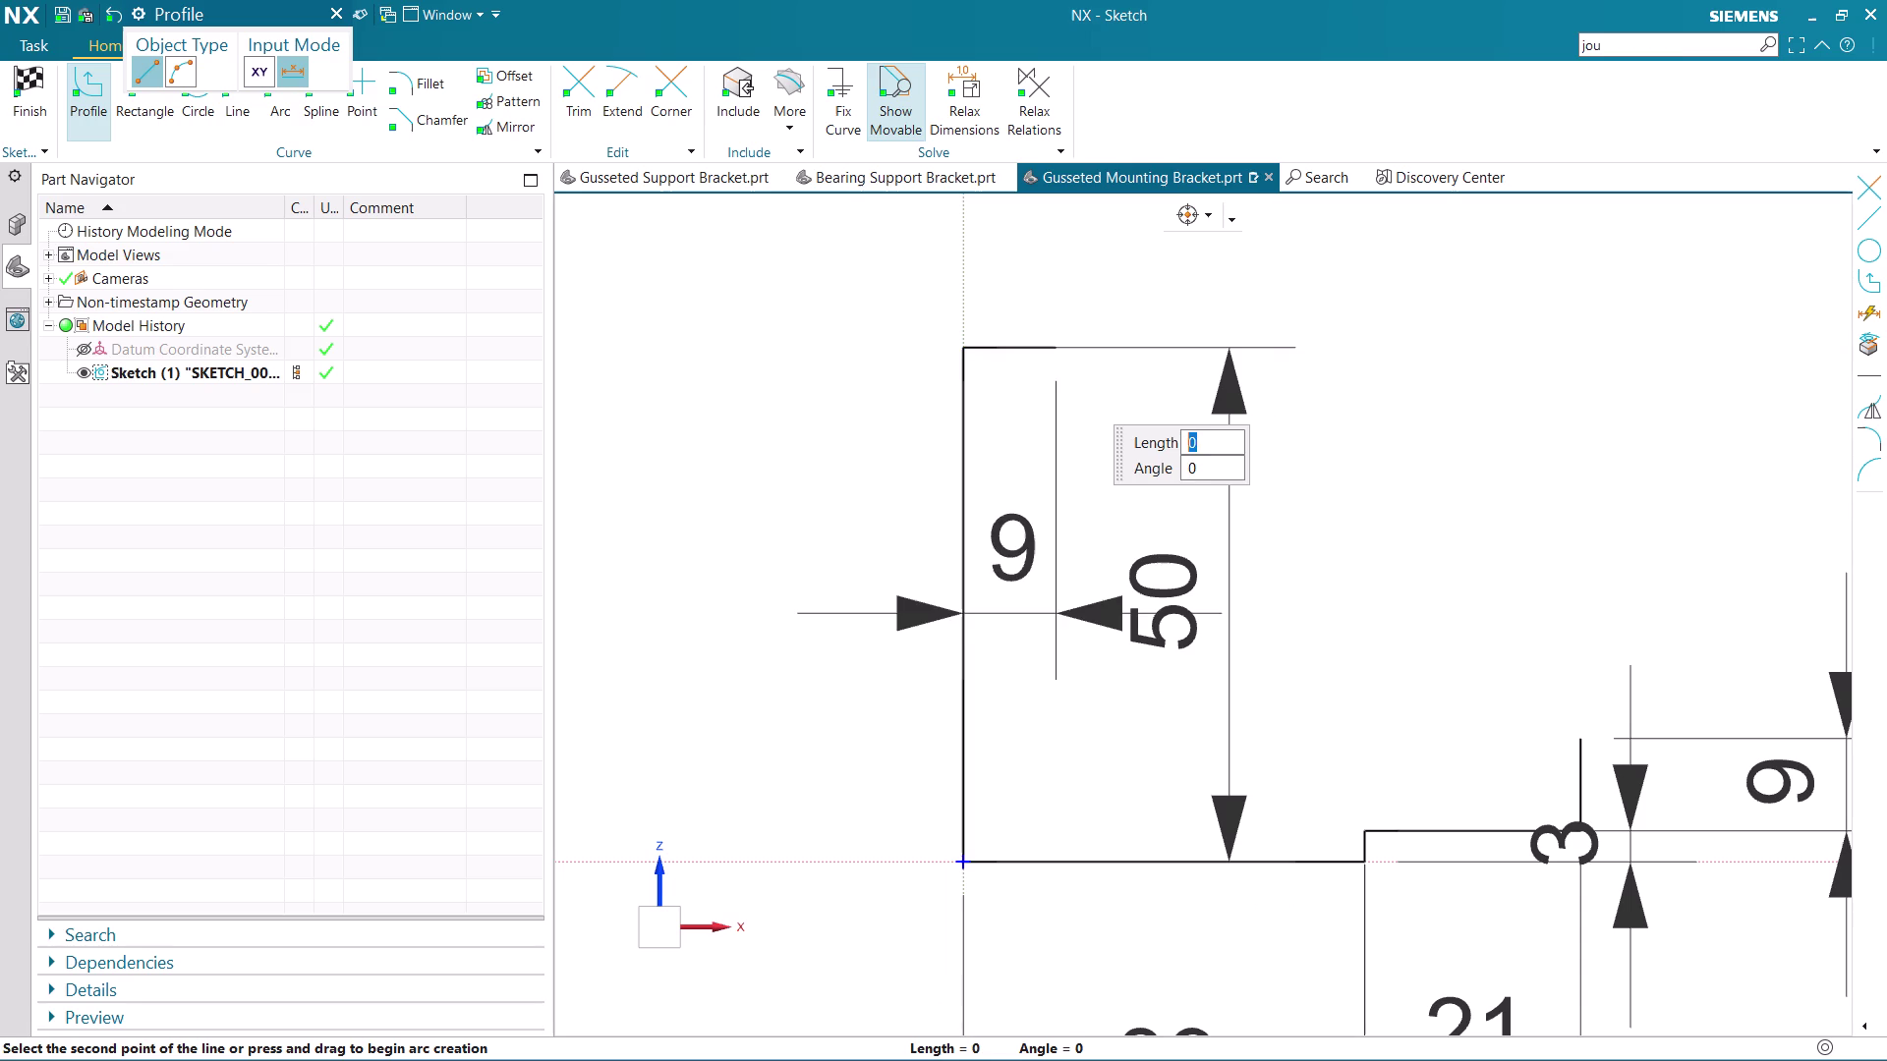
Close the L-profile with the inner vertical and horizontal edges to the step.
scroll(down, 3)
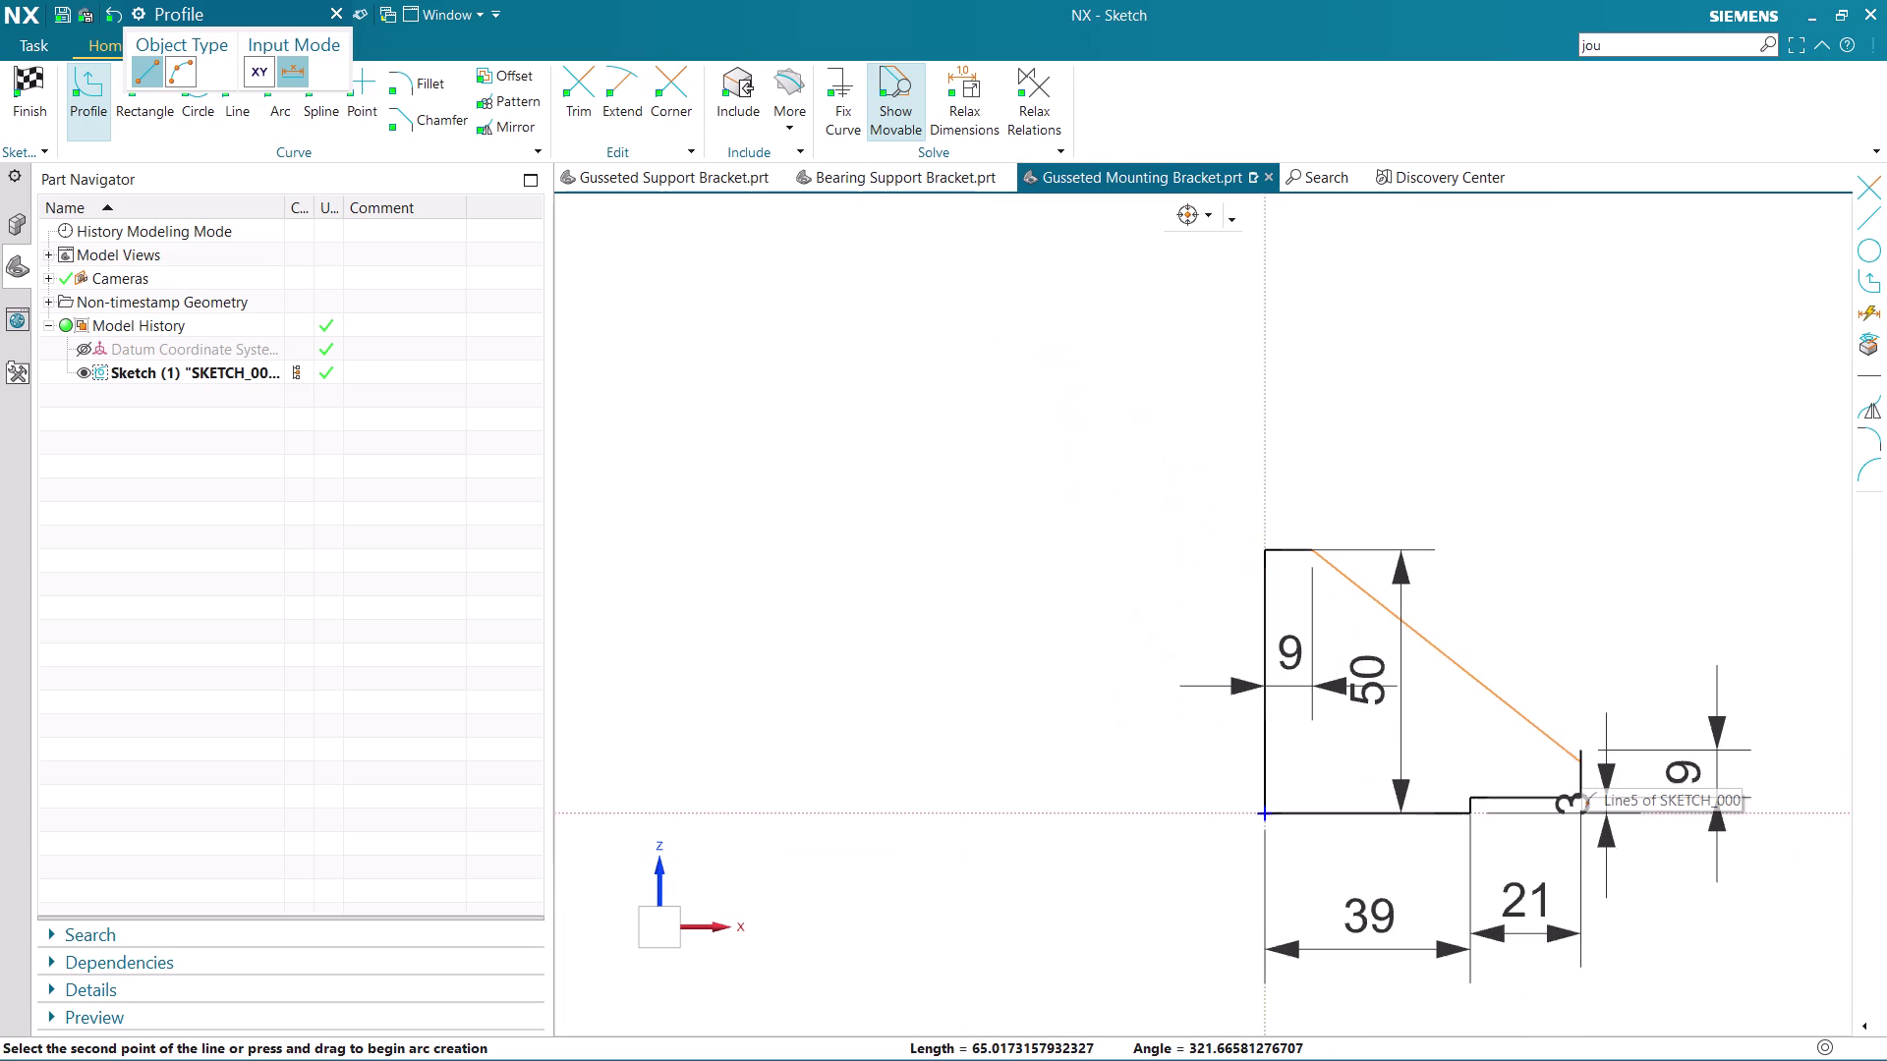
scroll(up, 3)
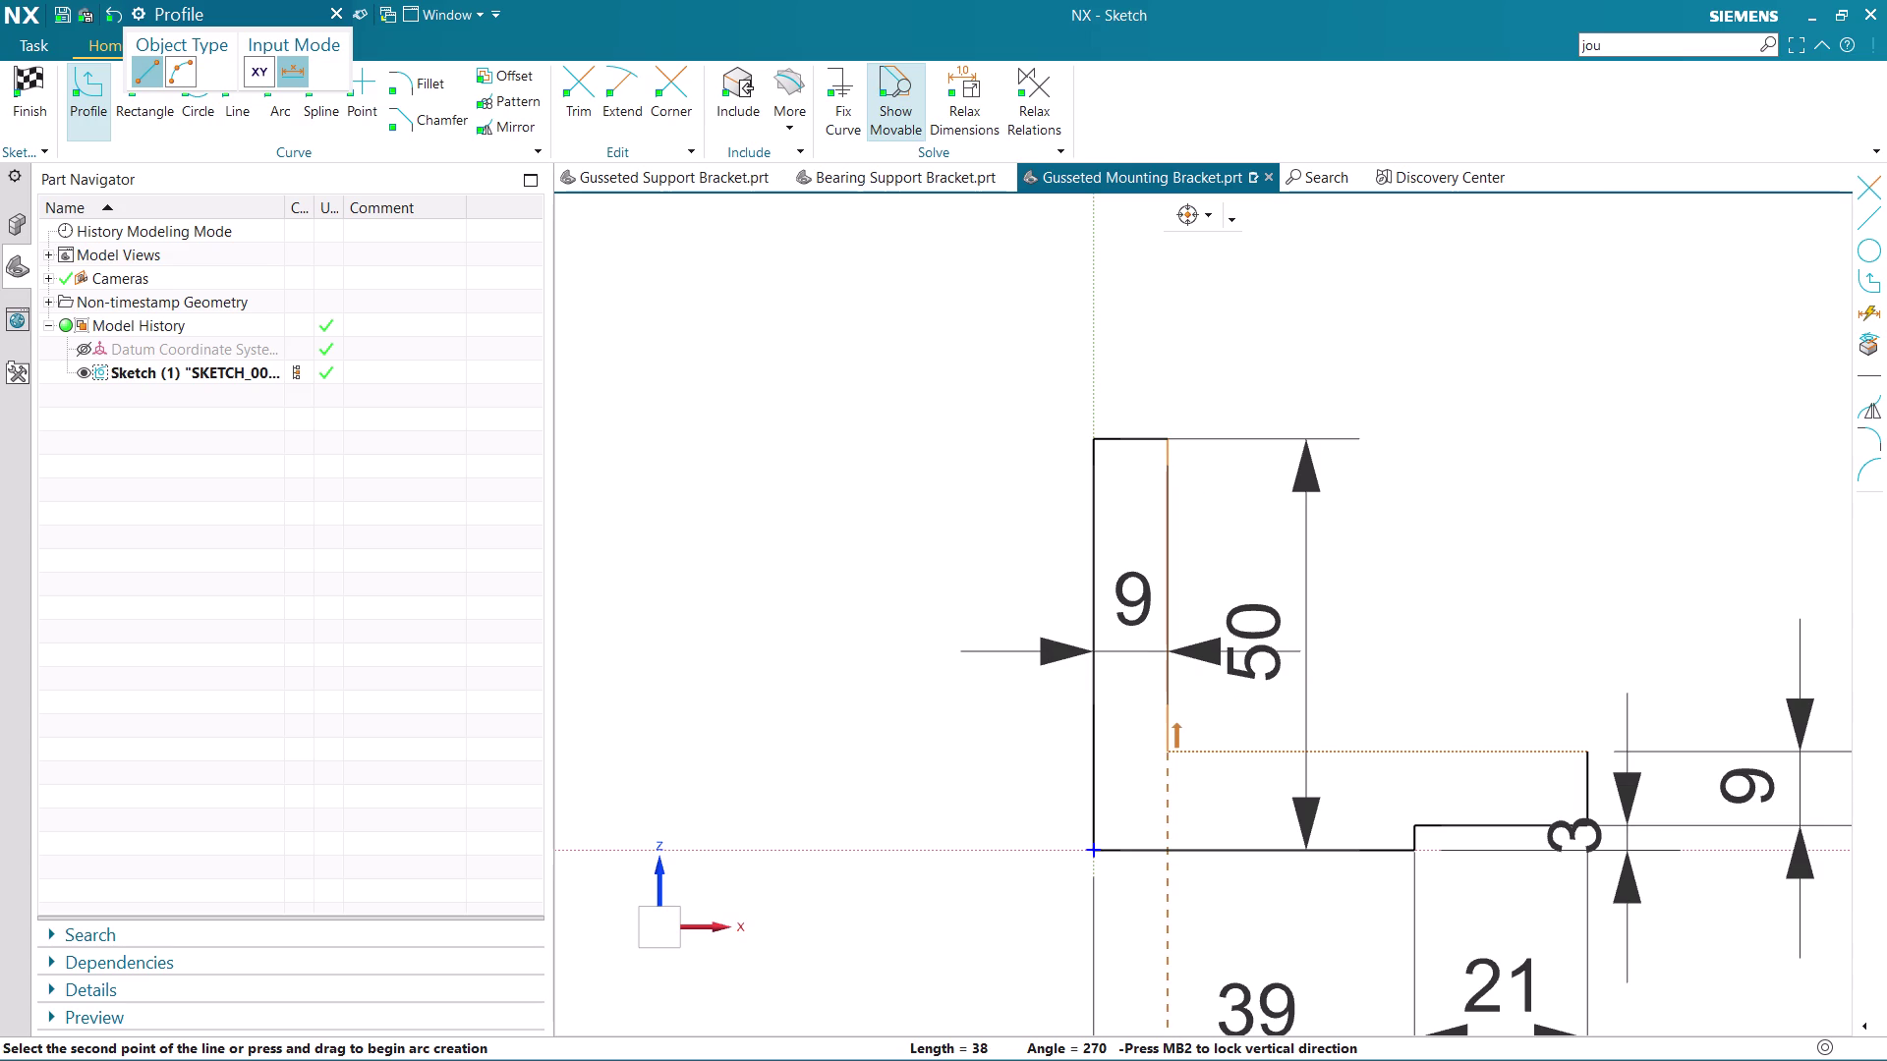
click(1168, 752)
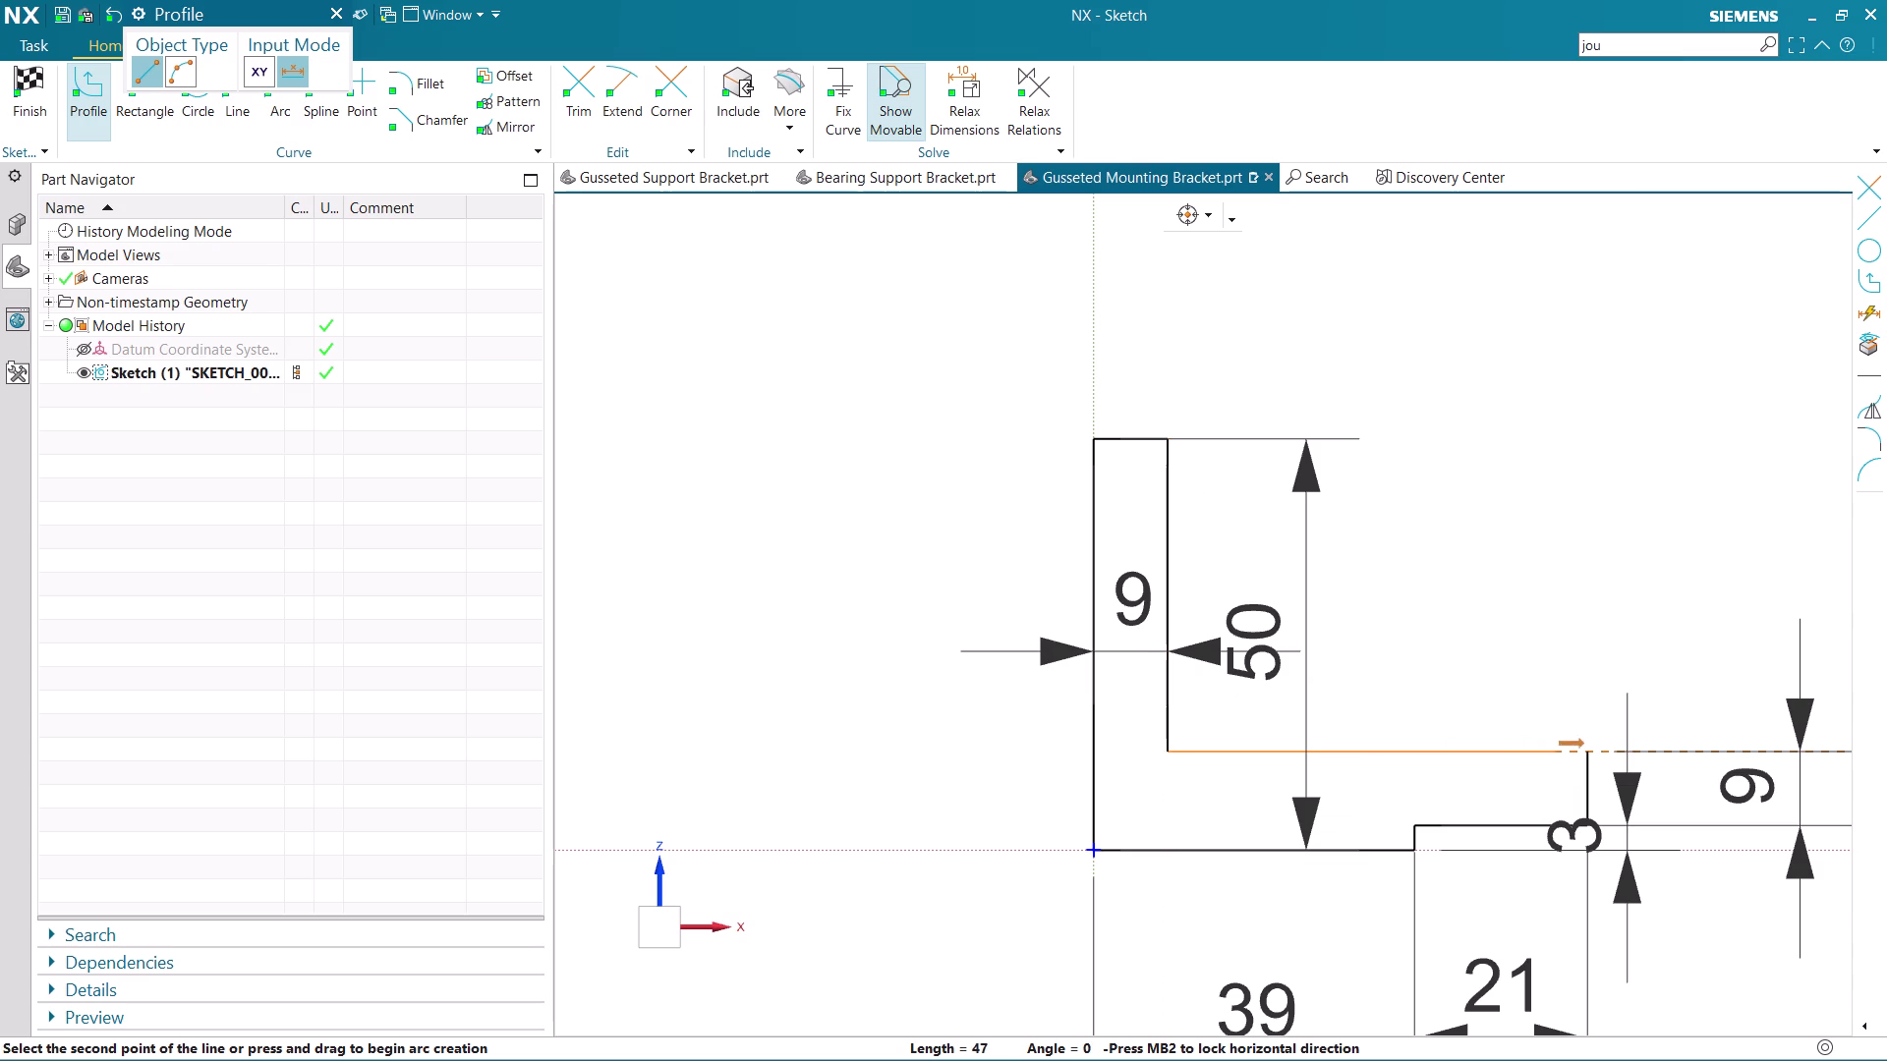
click(1586, 752)
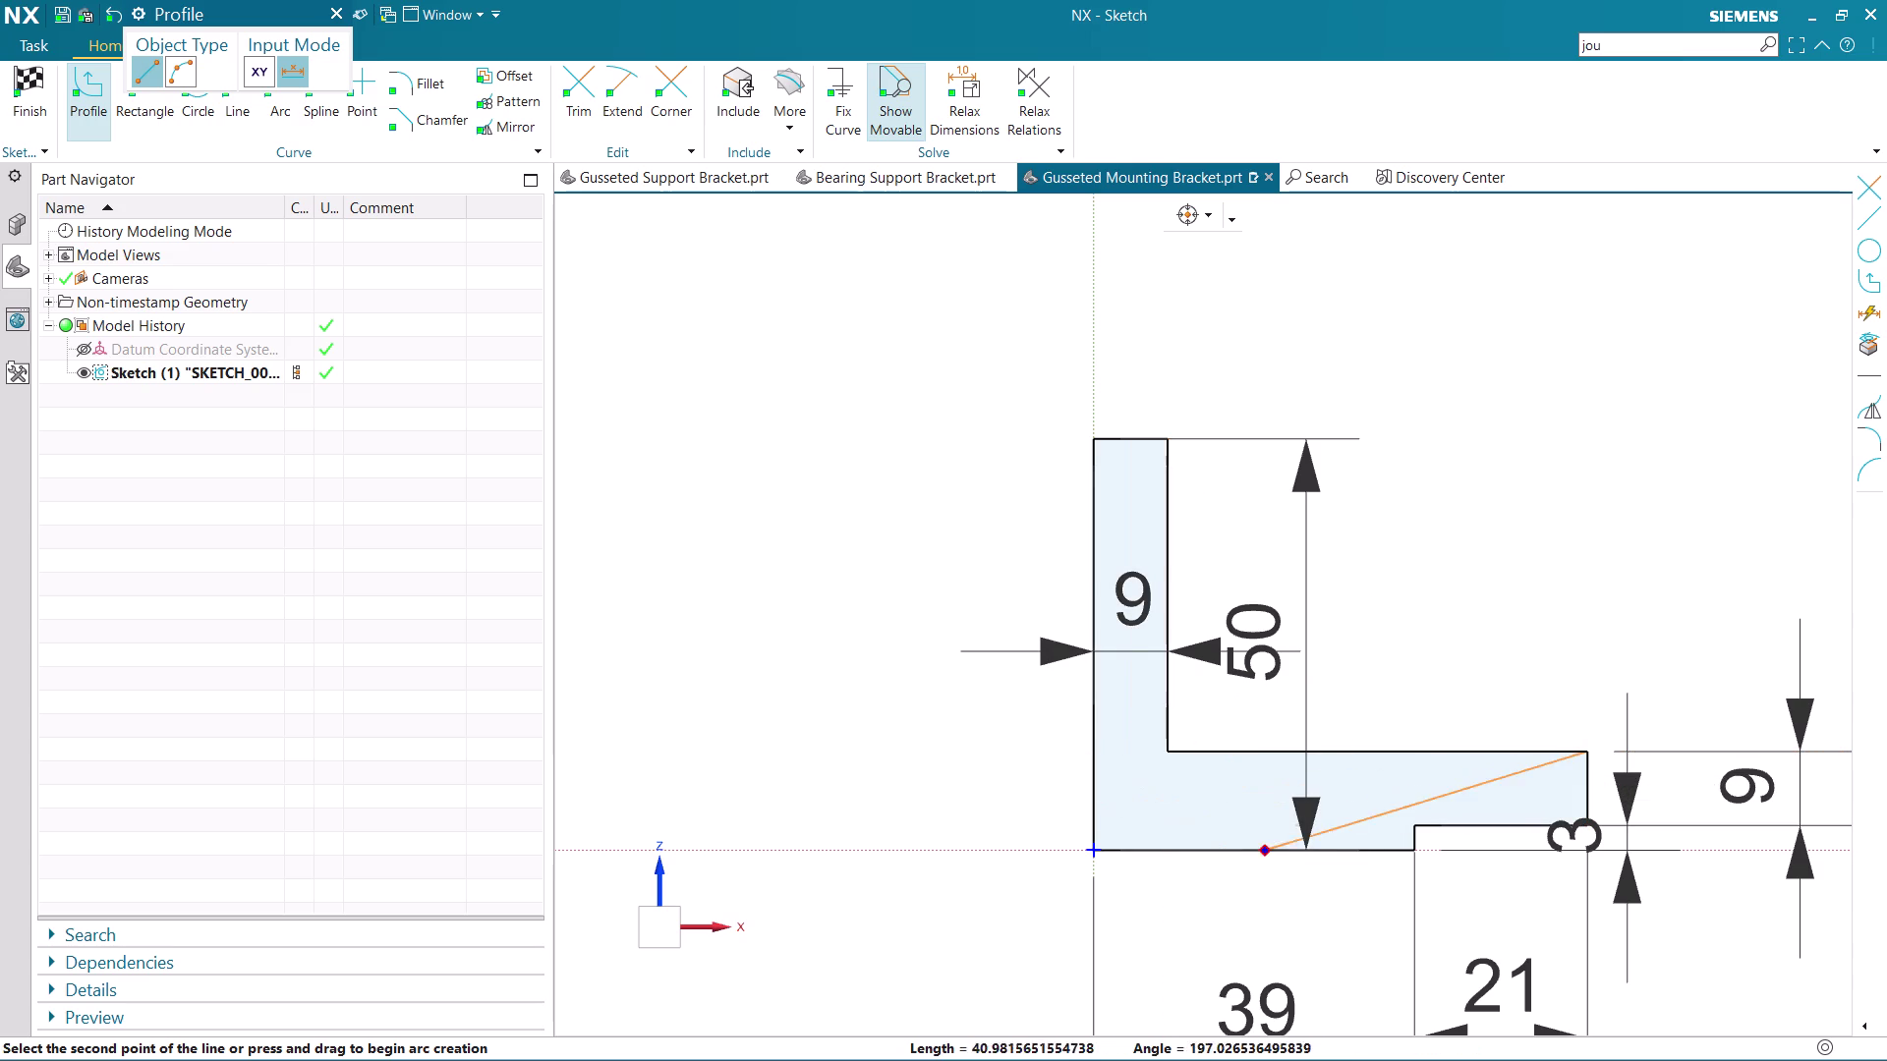
key(Escape)
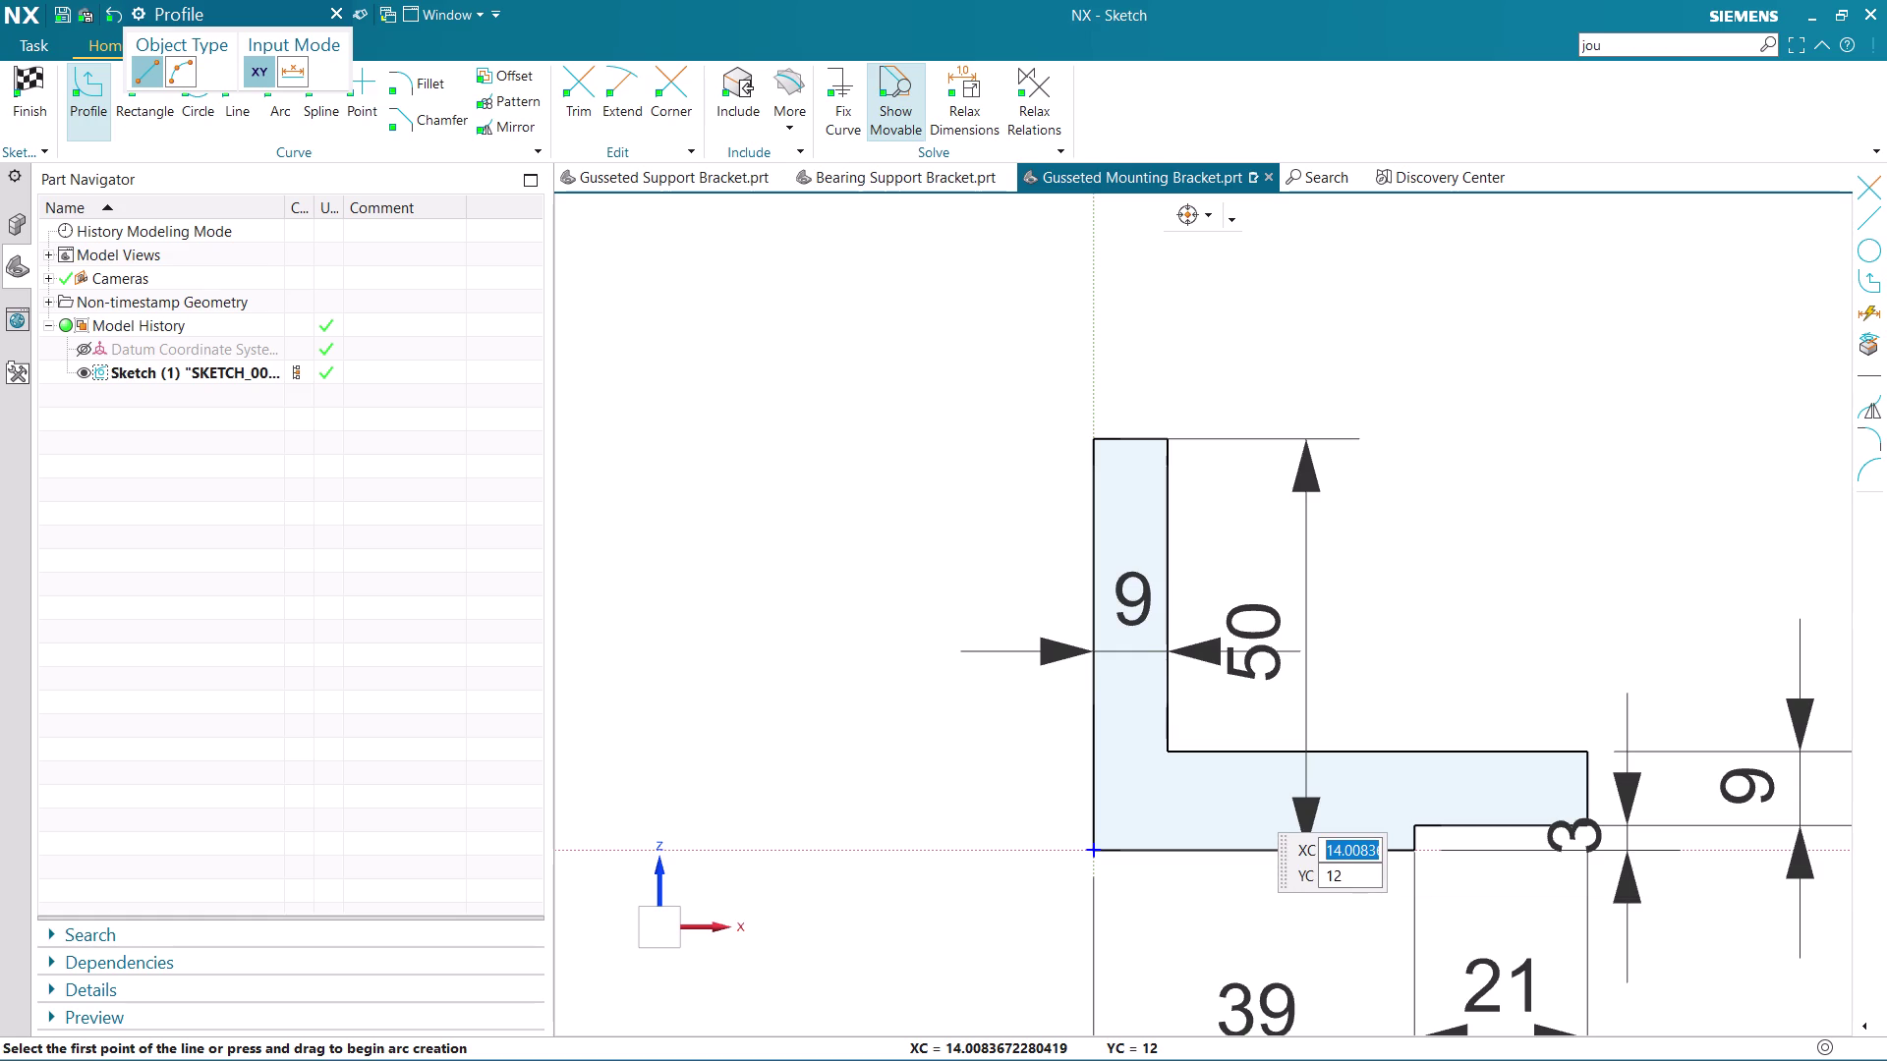
Exit the Profile tool, leaving the closed bracket outline.
scroll(up, 3)
scroll(up, 3)
scroll(down, 3)
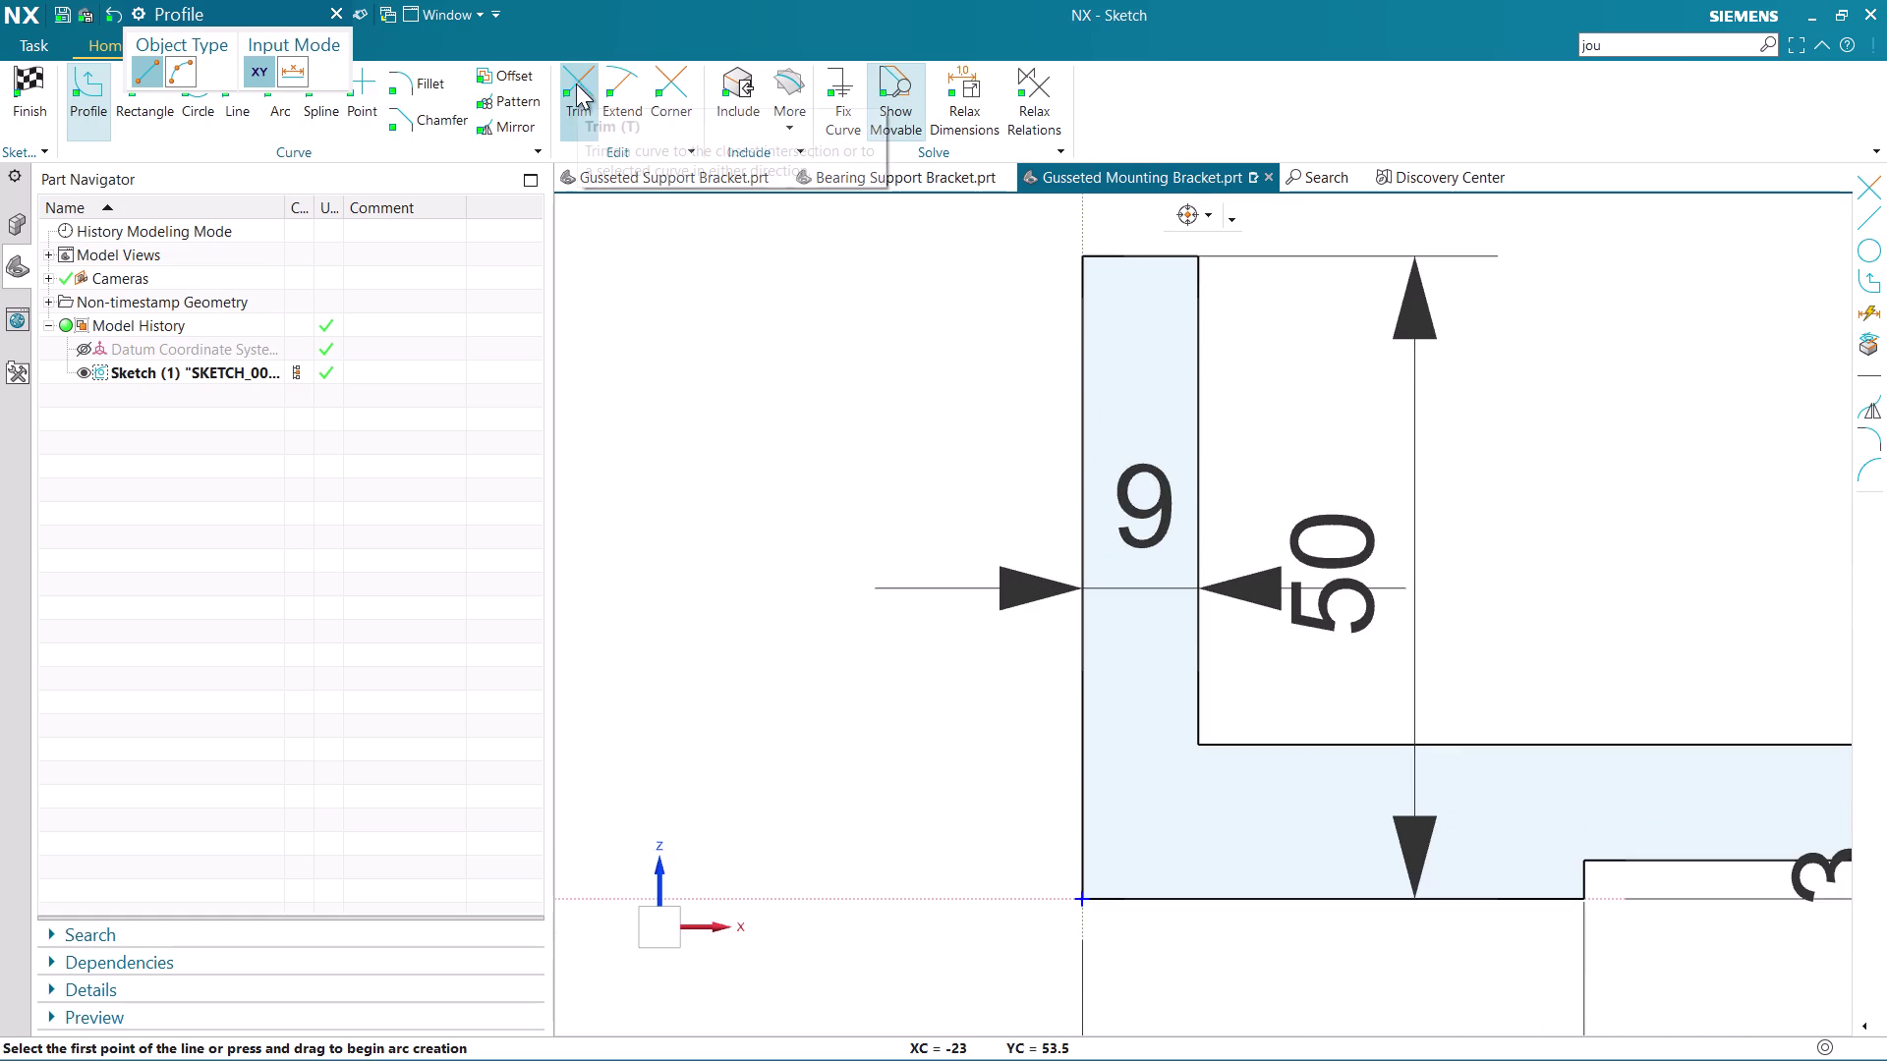
click(1191, 745)
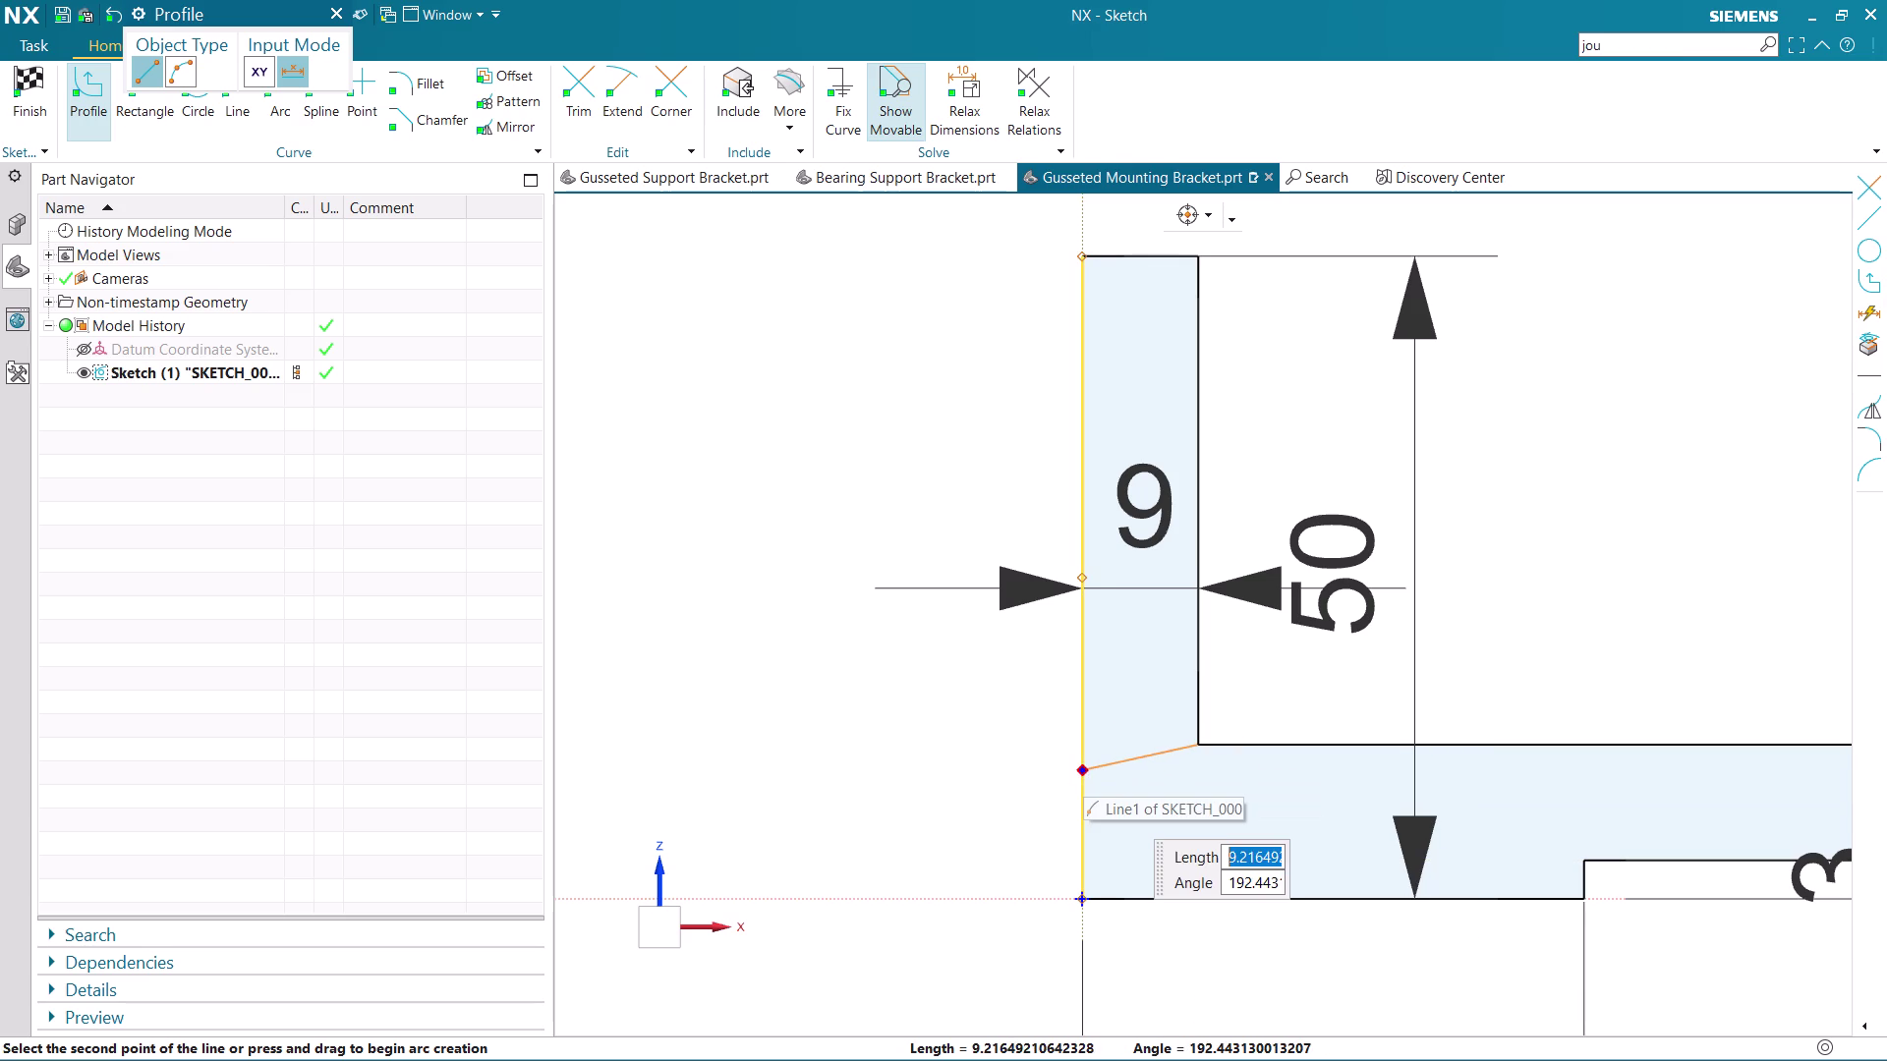
key(Escape)
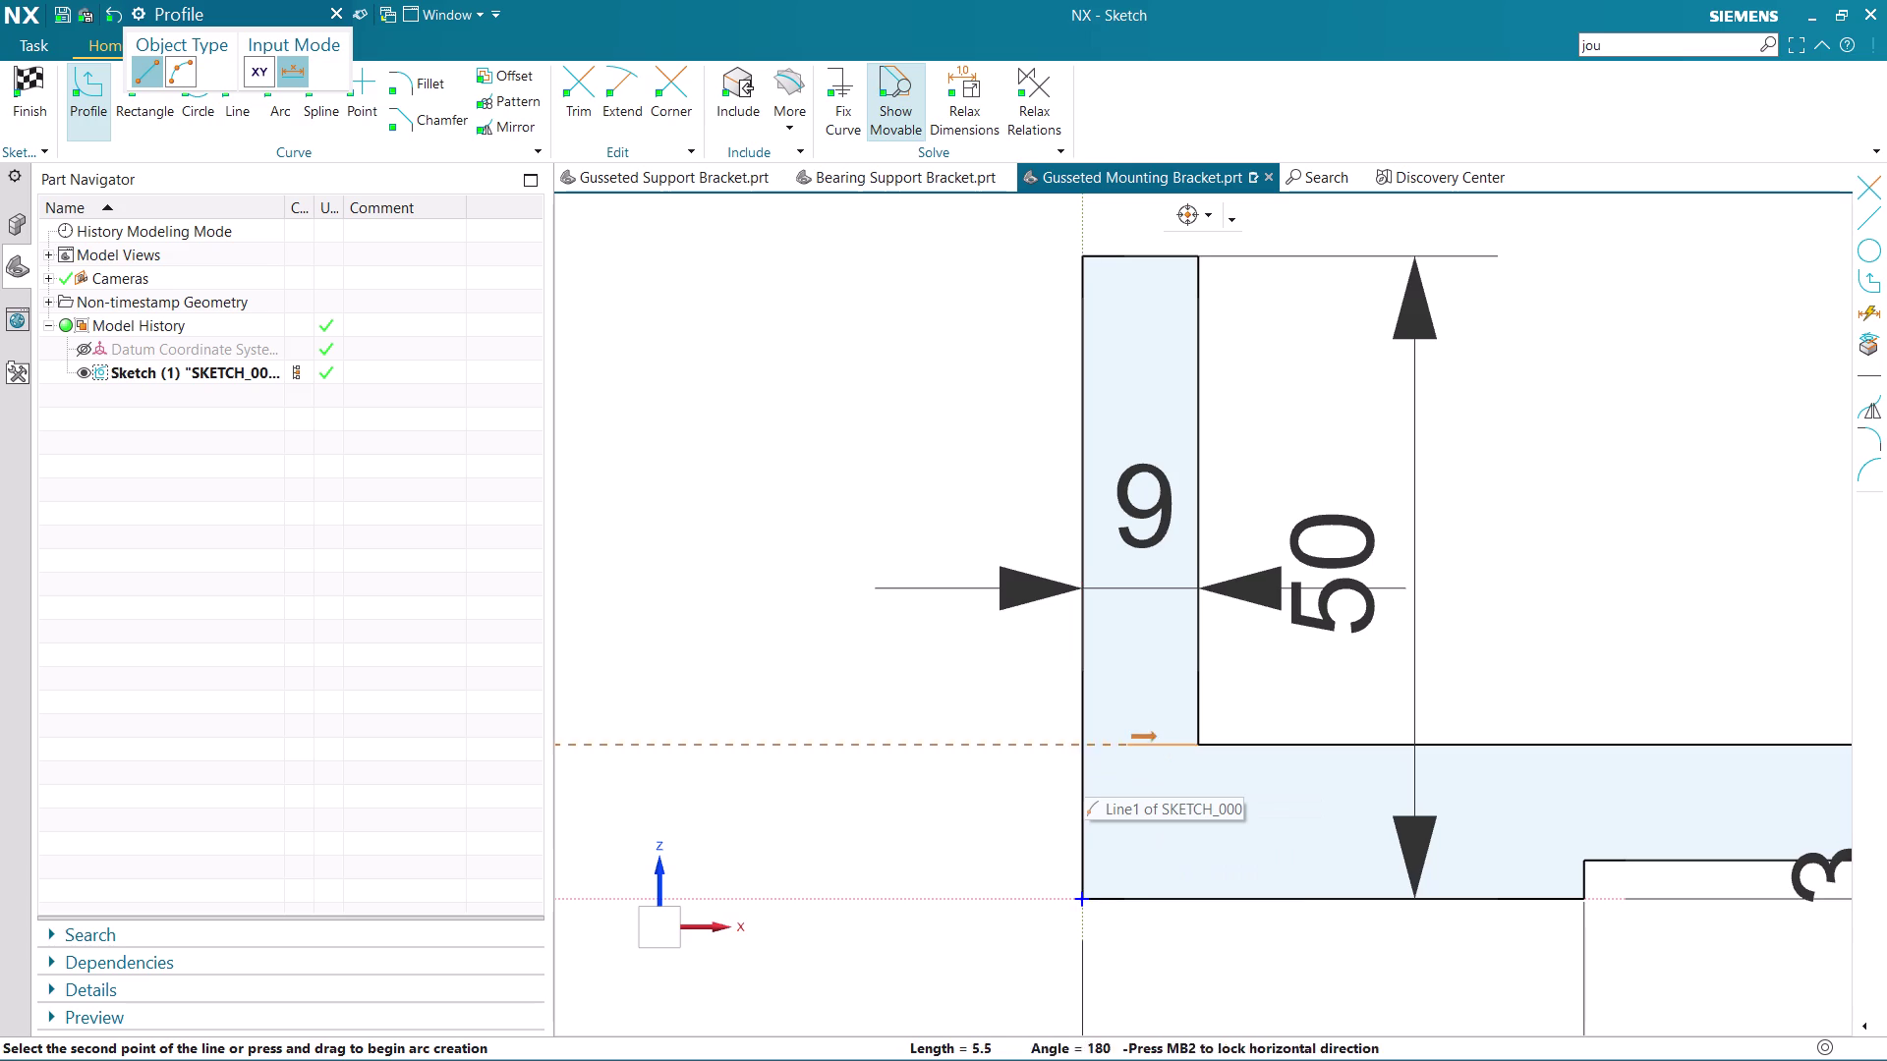
scroll(down, 3)
scroll(up, 3)
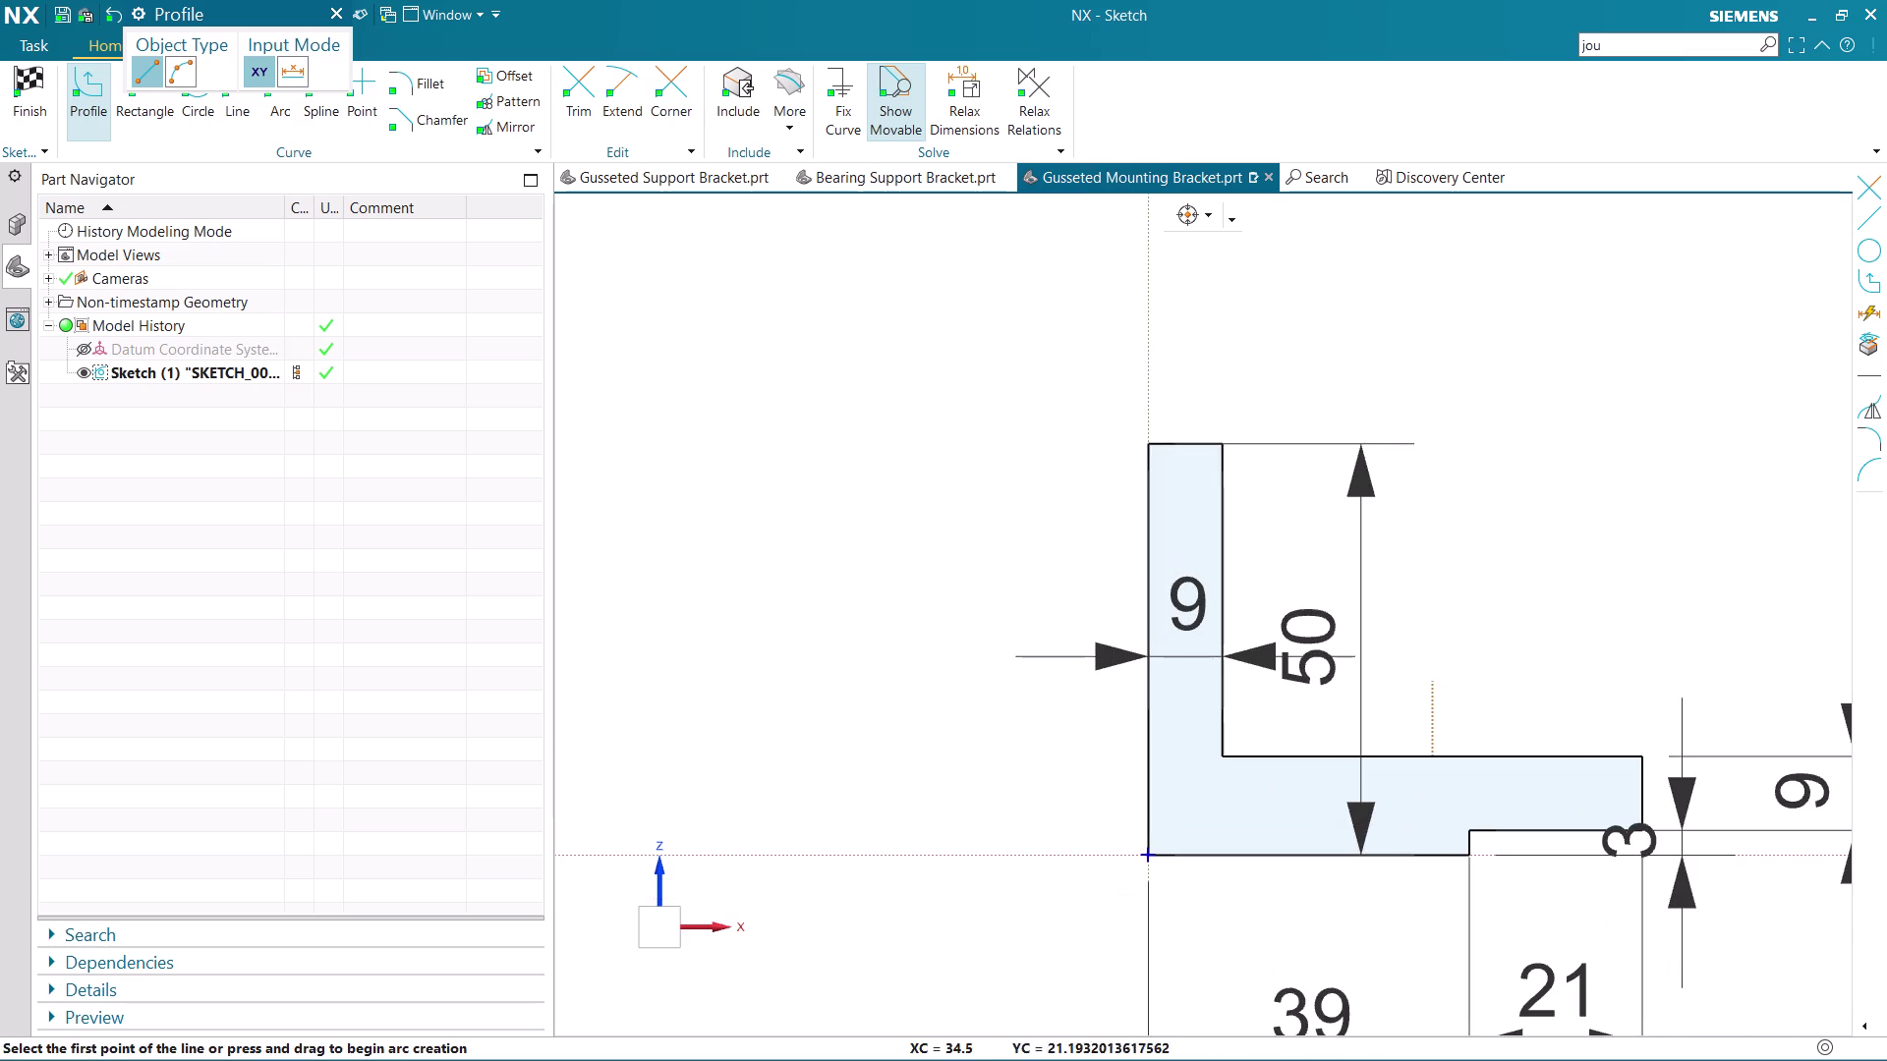
scroll(down, 3)
scroll(up, 3)
scroll(up, 3)
scroll(down, 3)
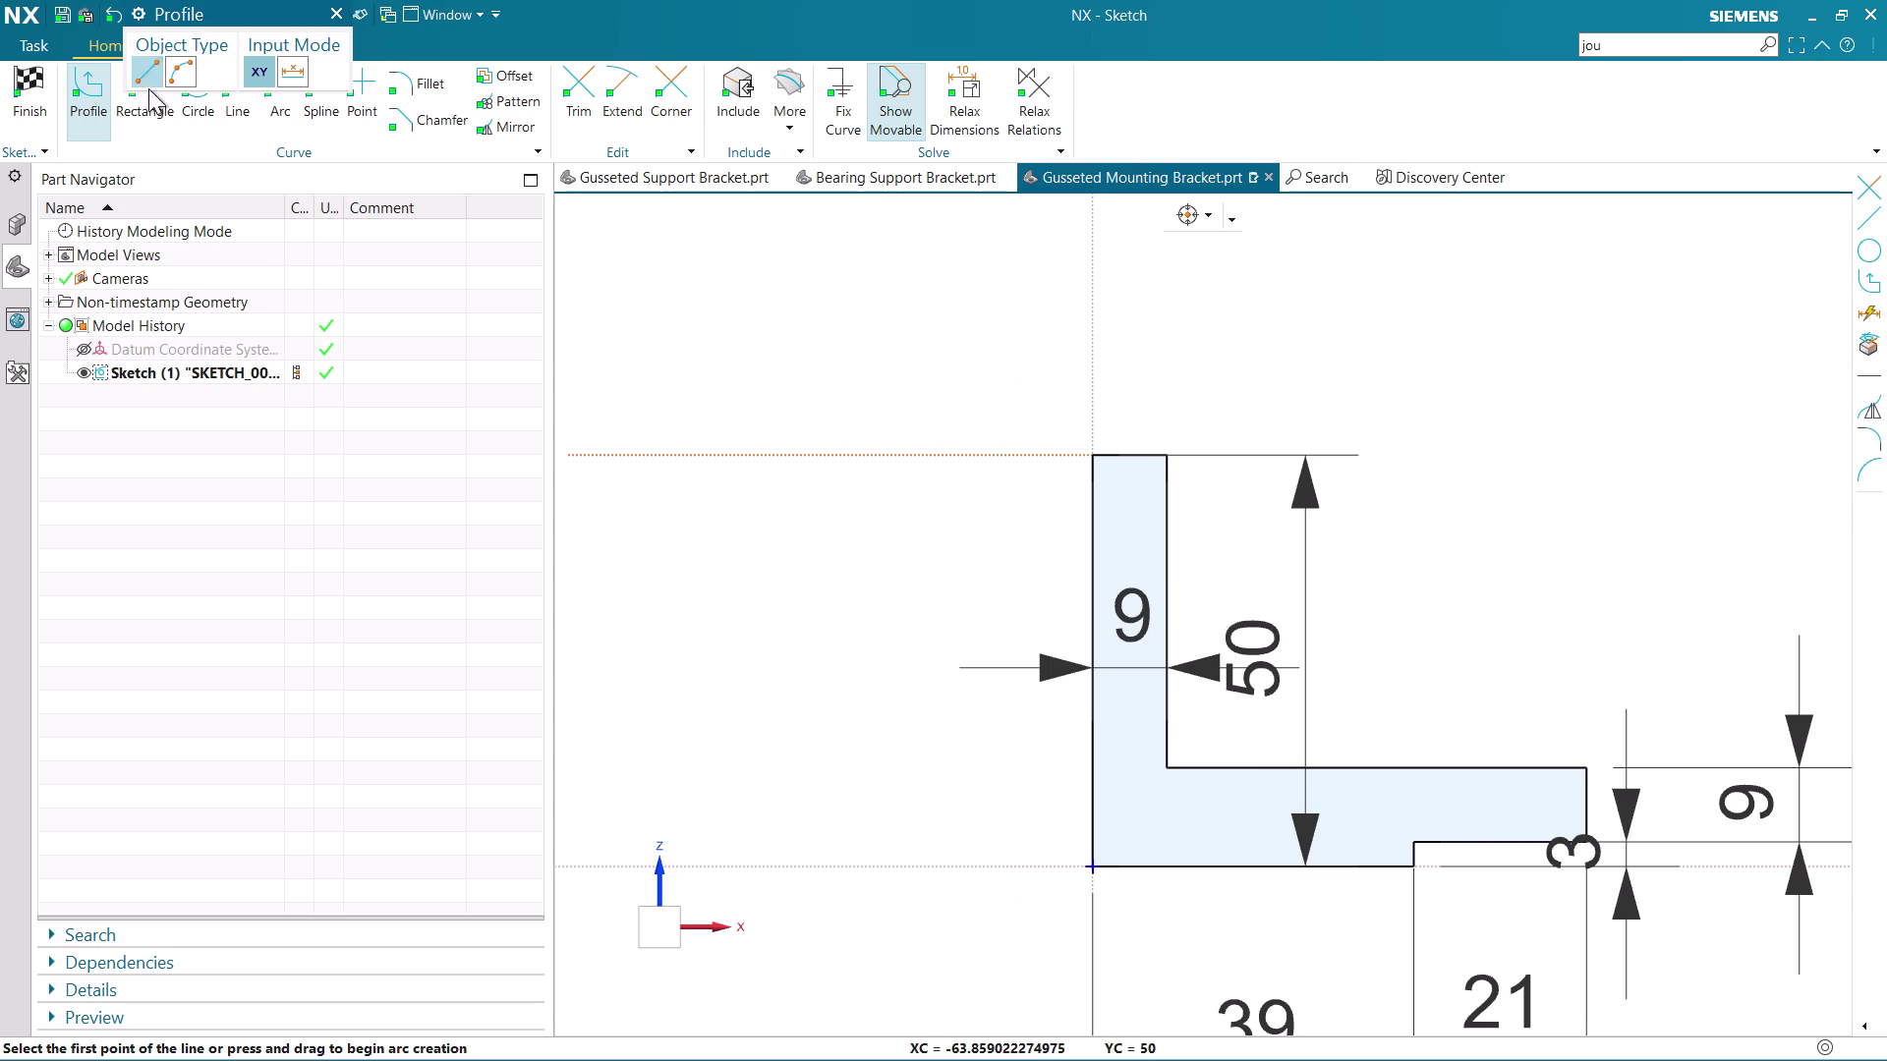
key(Escape)
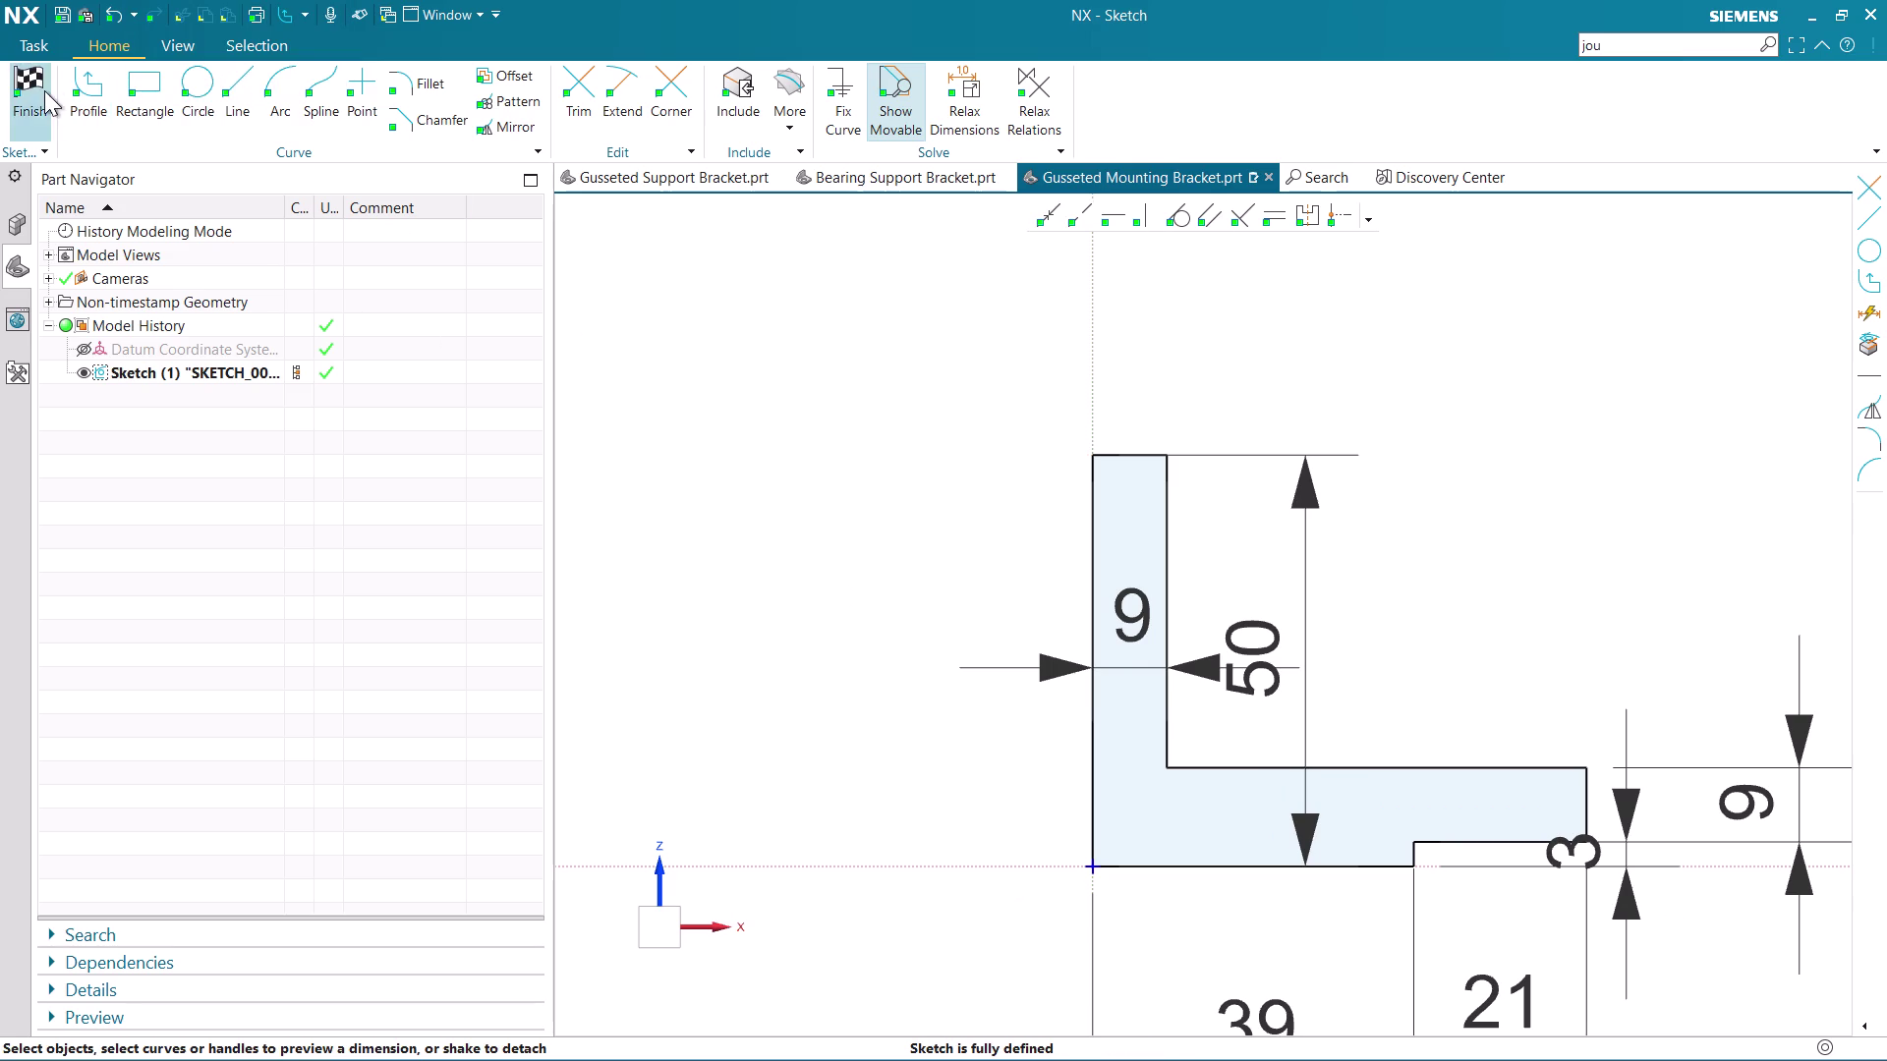
Finish the sketch and launch Extrude on the profile.
click(45, 90)
scroll(up, 3)
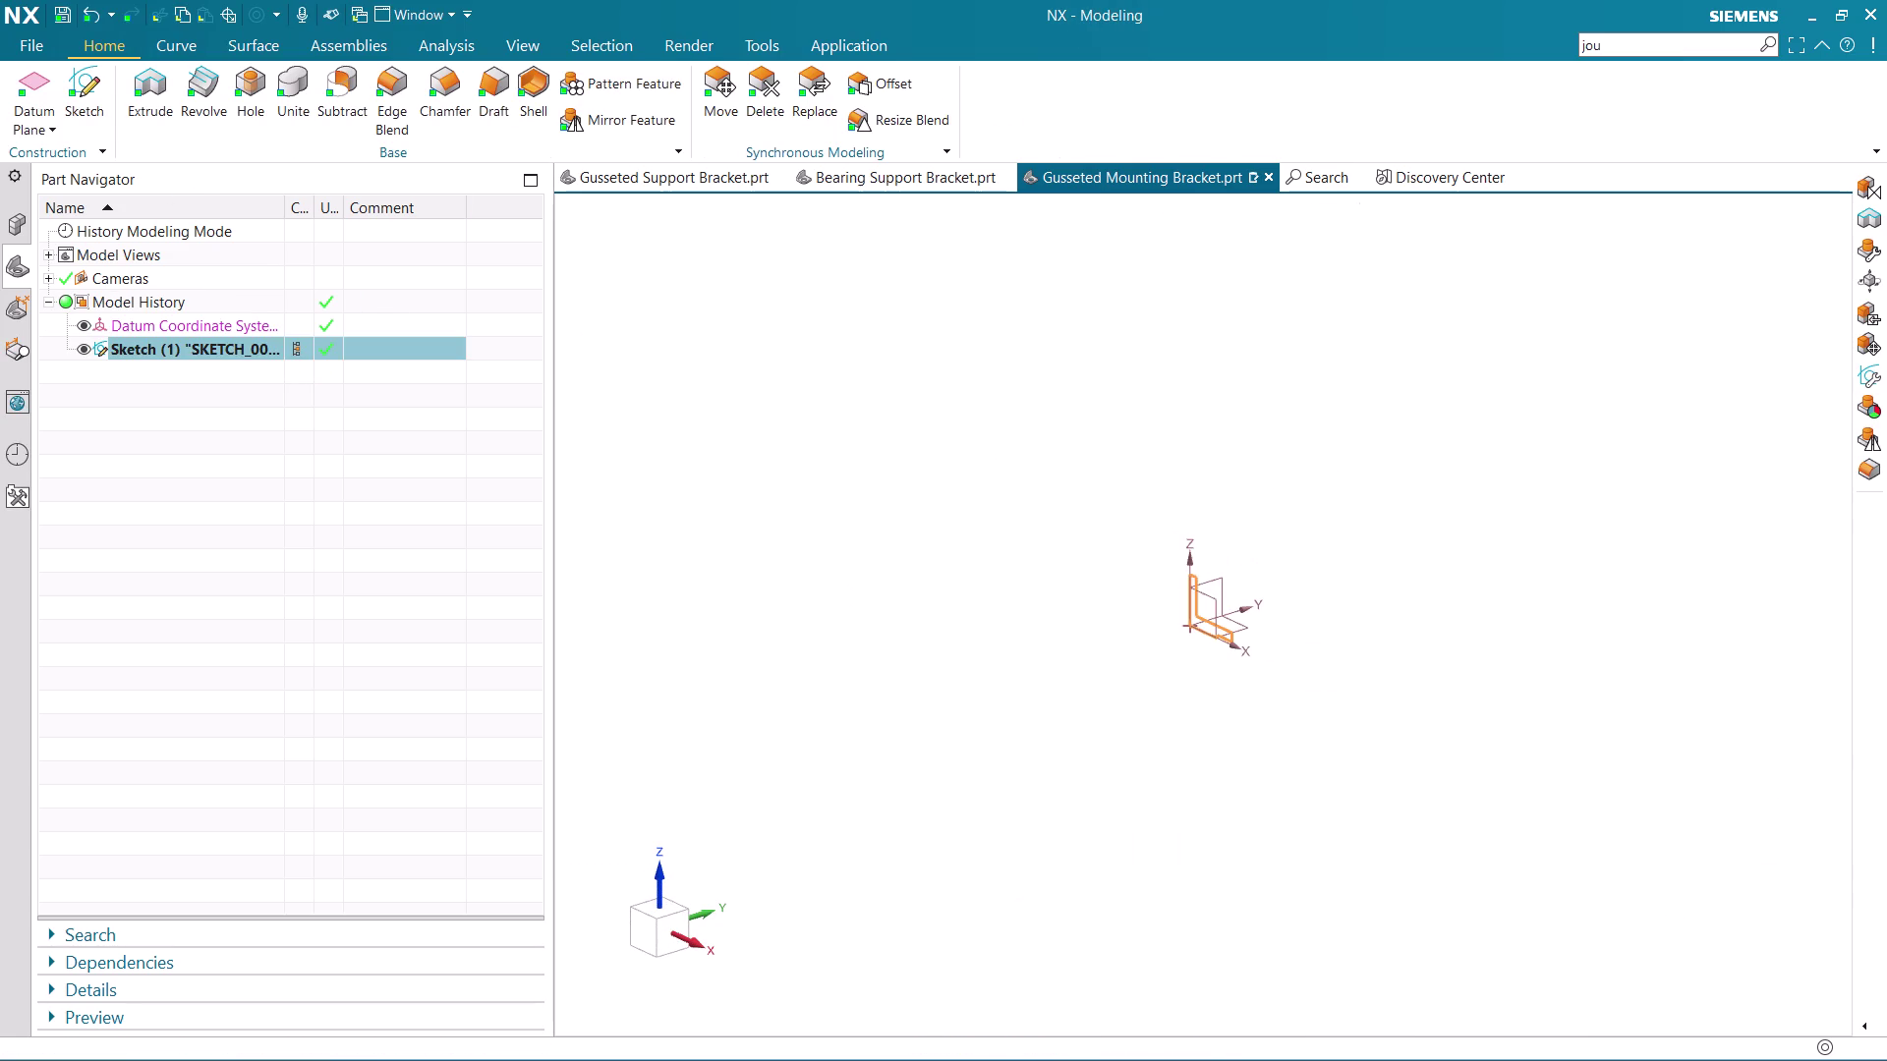
click(147, 89)
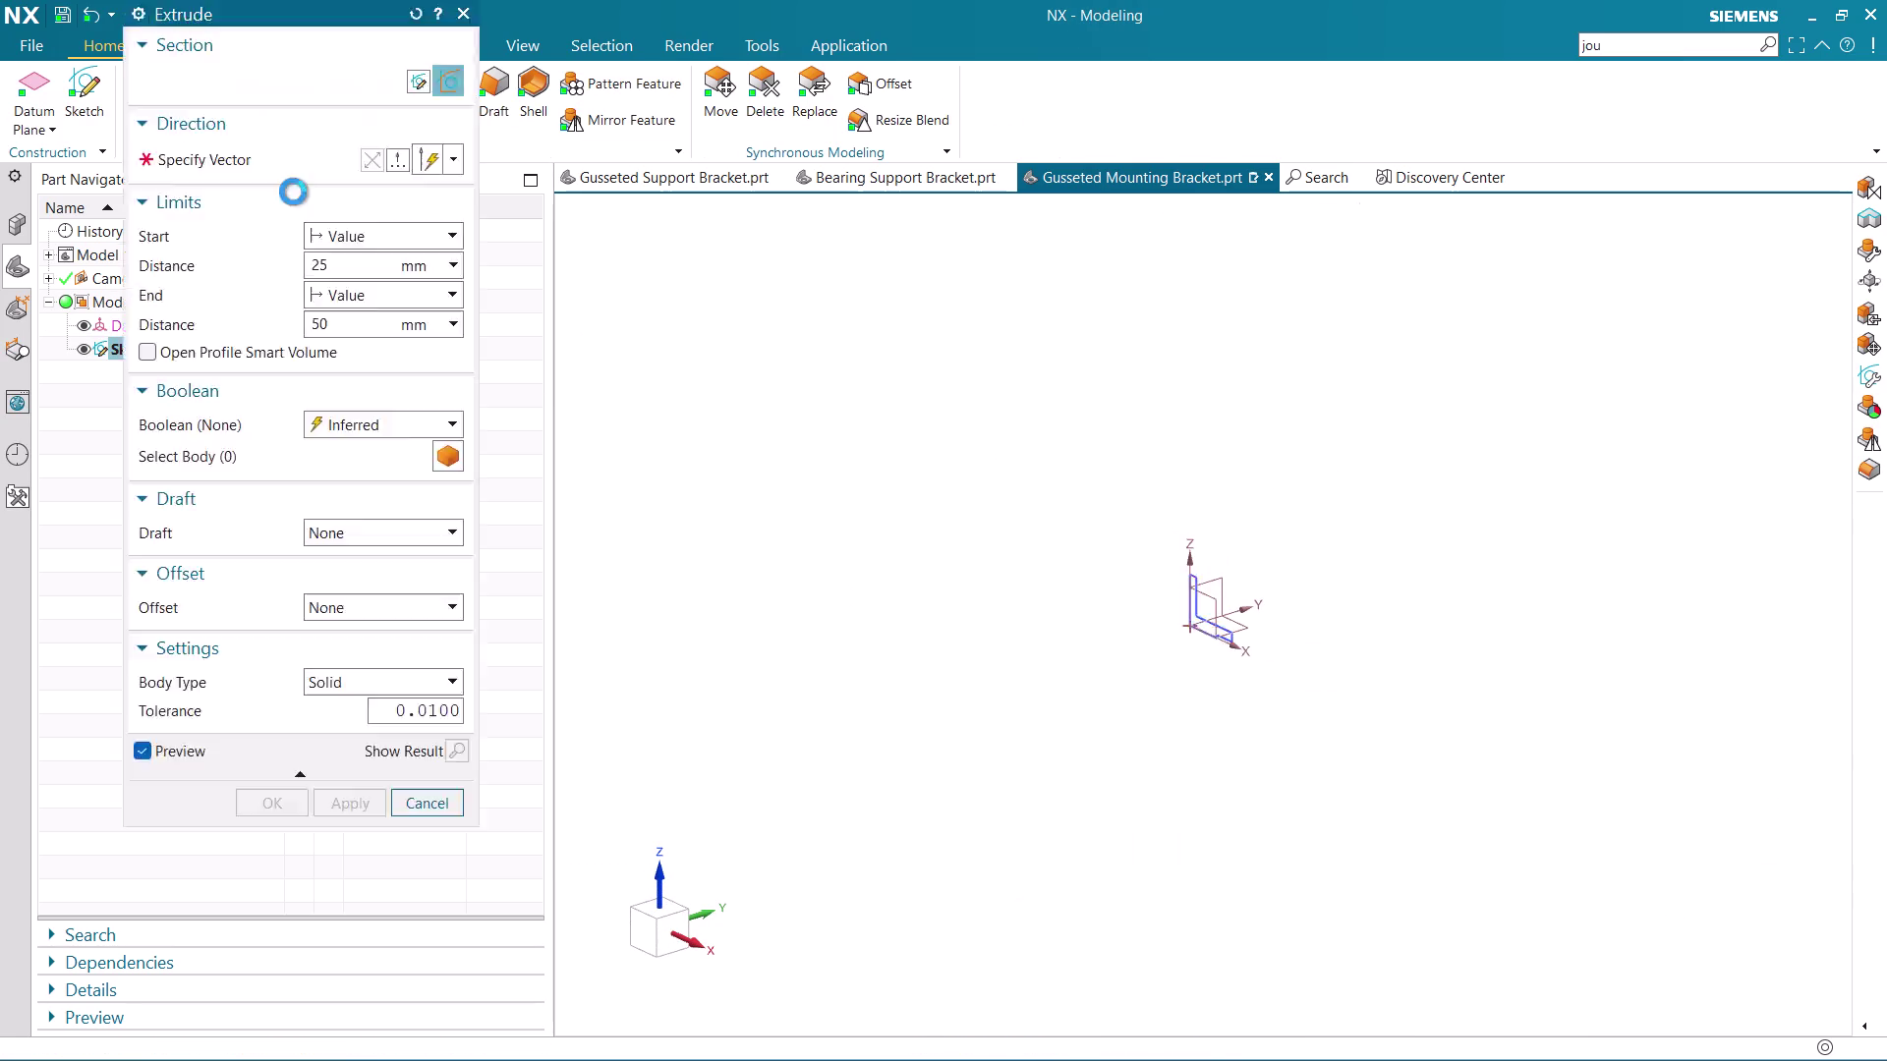
Extrude the profile symmetrically 50 mm into a solid body.
scroll(up, 3)
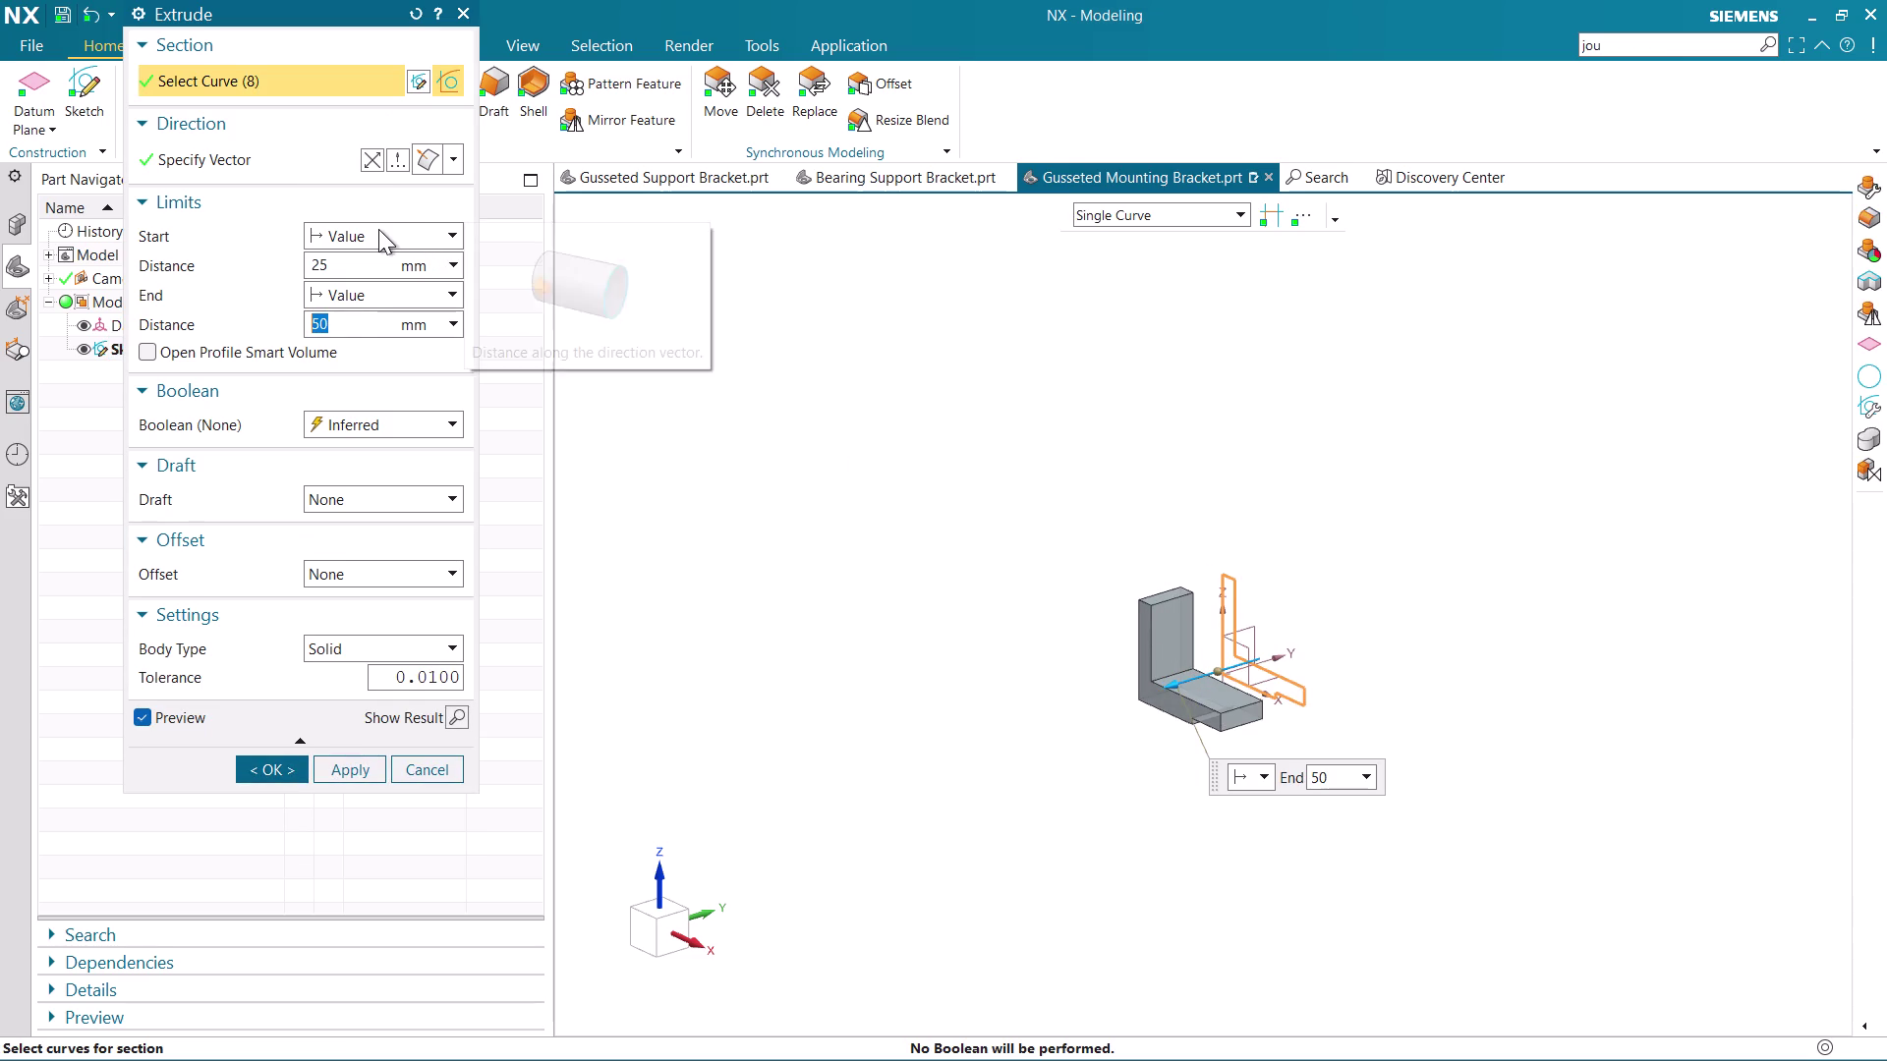
click(379, 229)
click(373, 284)
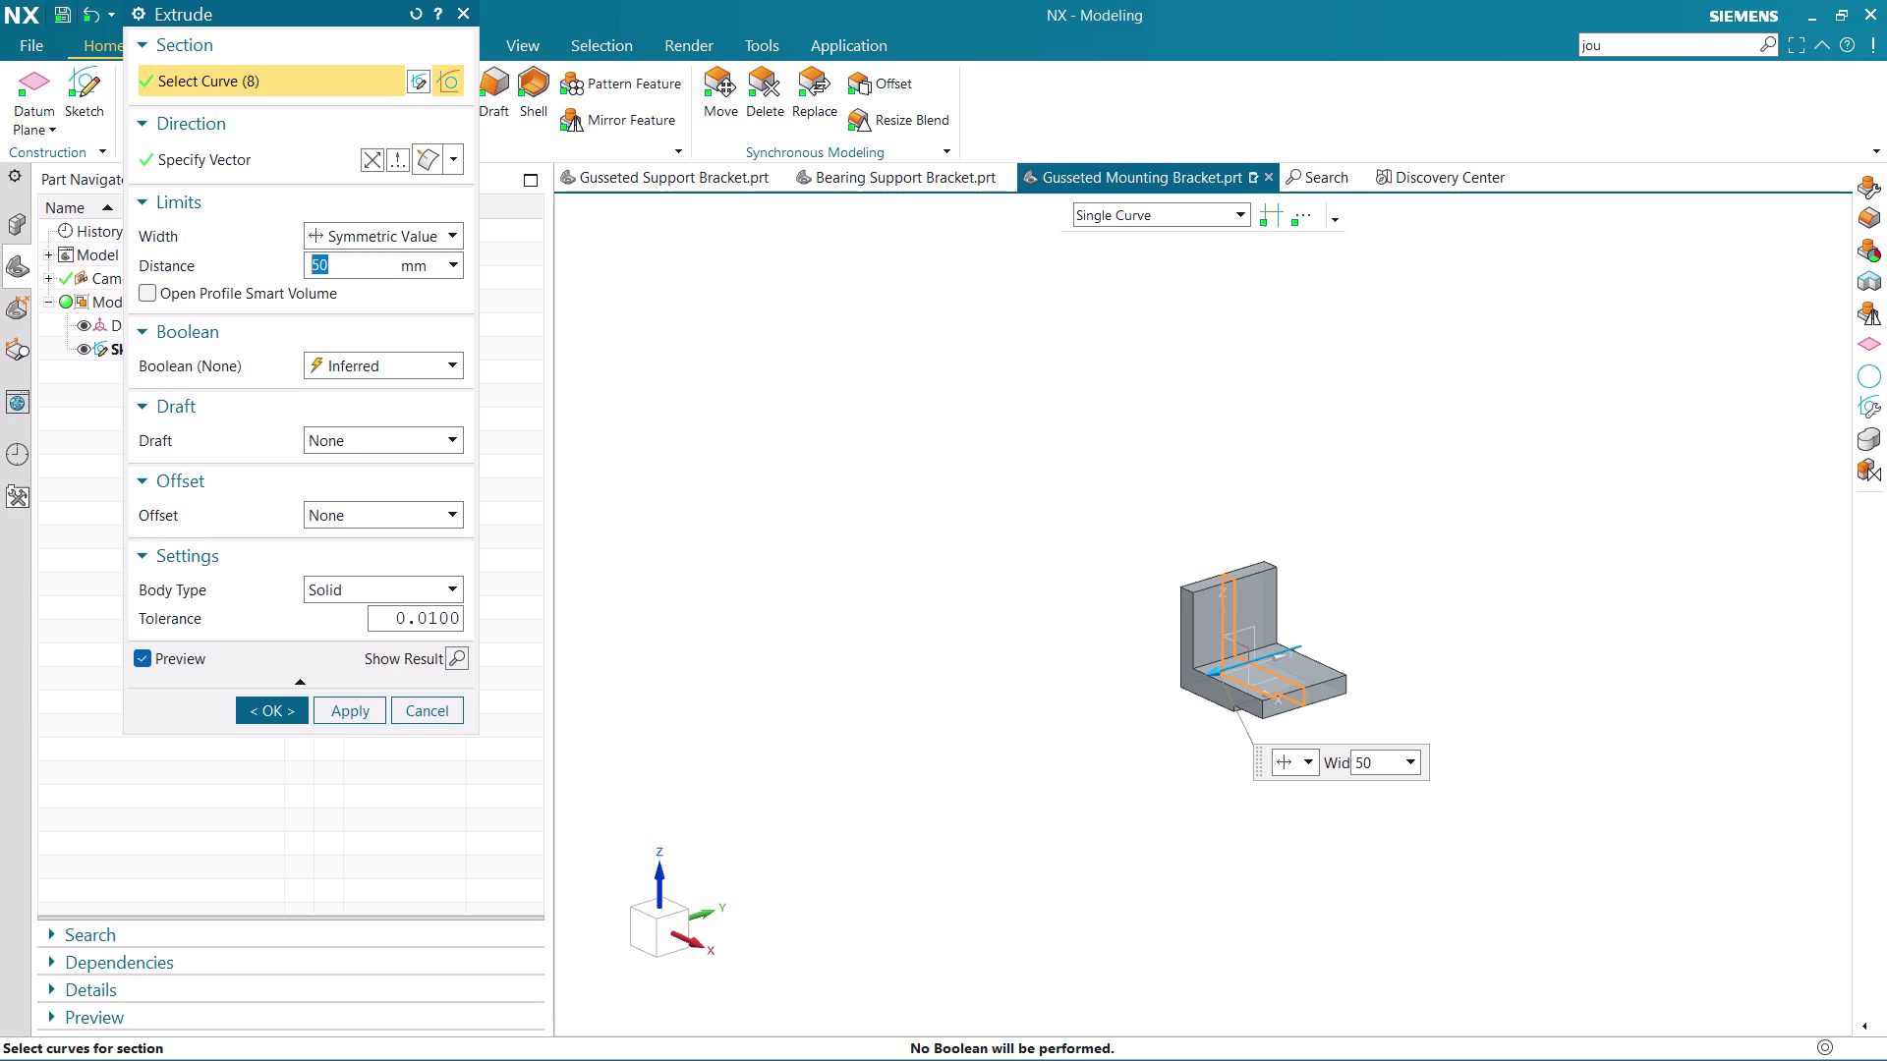
scroll(up, 3)
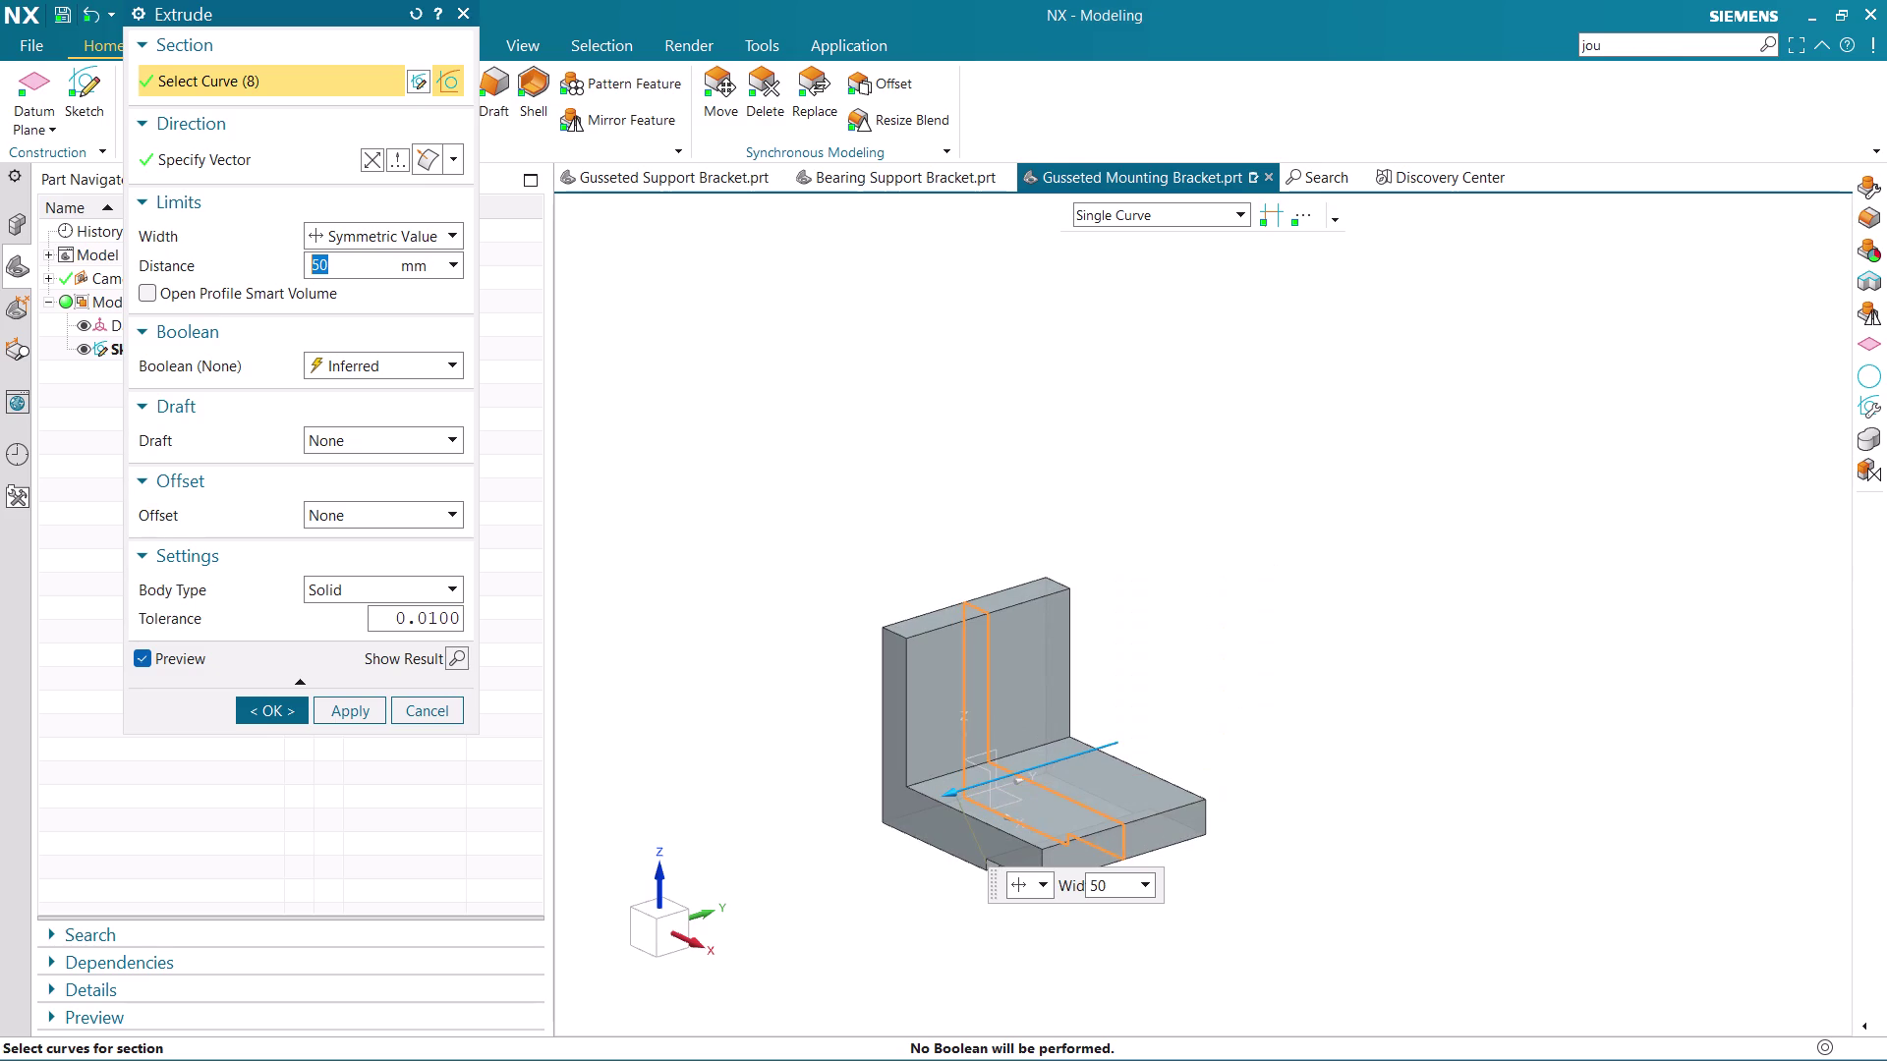
click(271, 715)
Orbit the view to face the bracket's upright and launch Edge Blend.
scroll(up, 3)
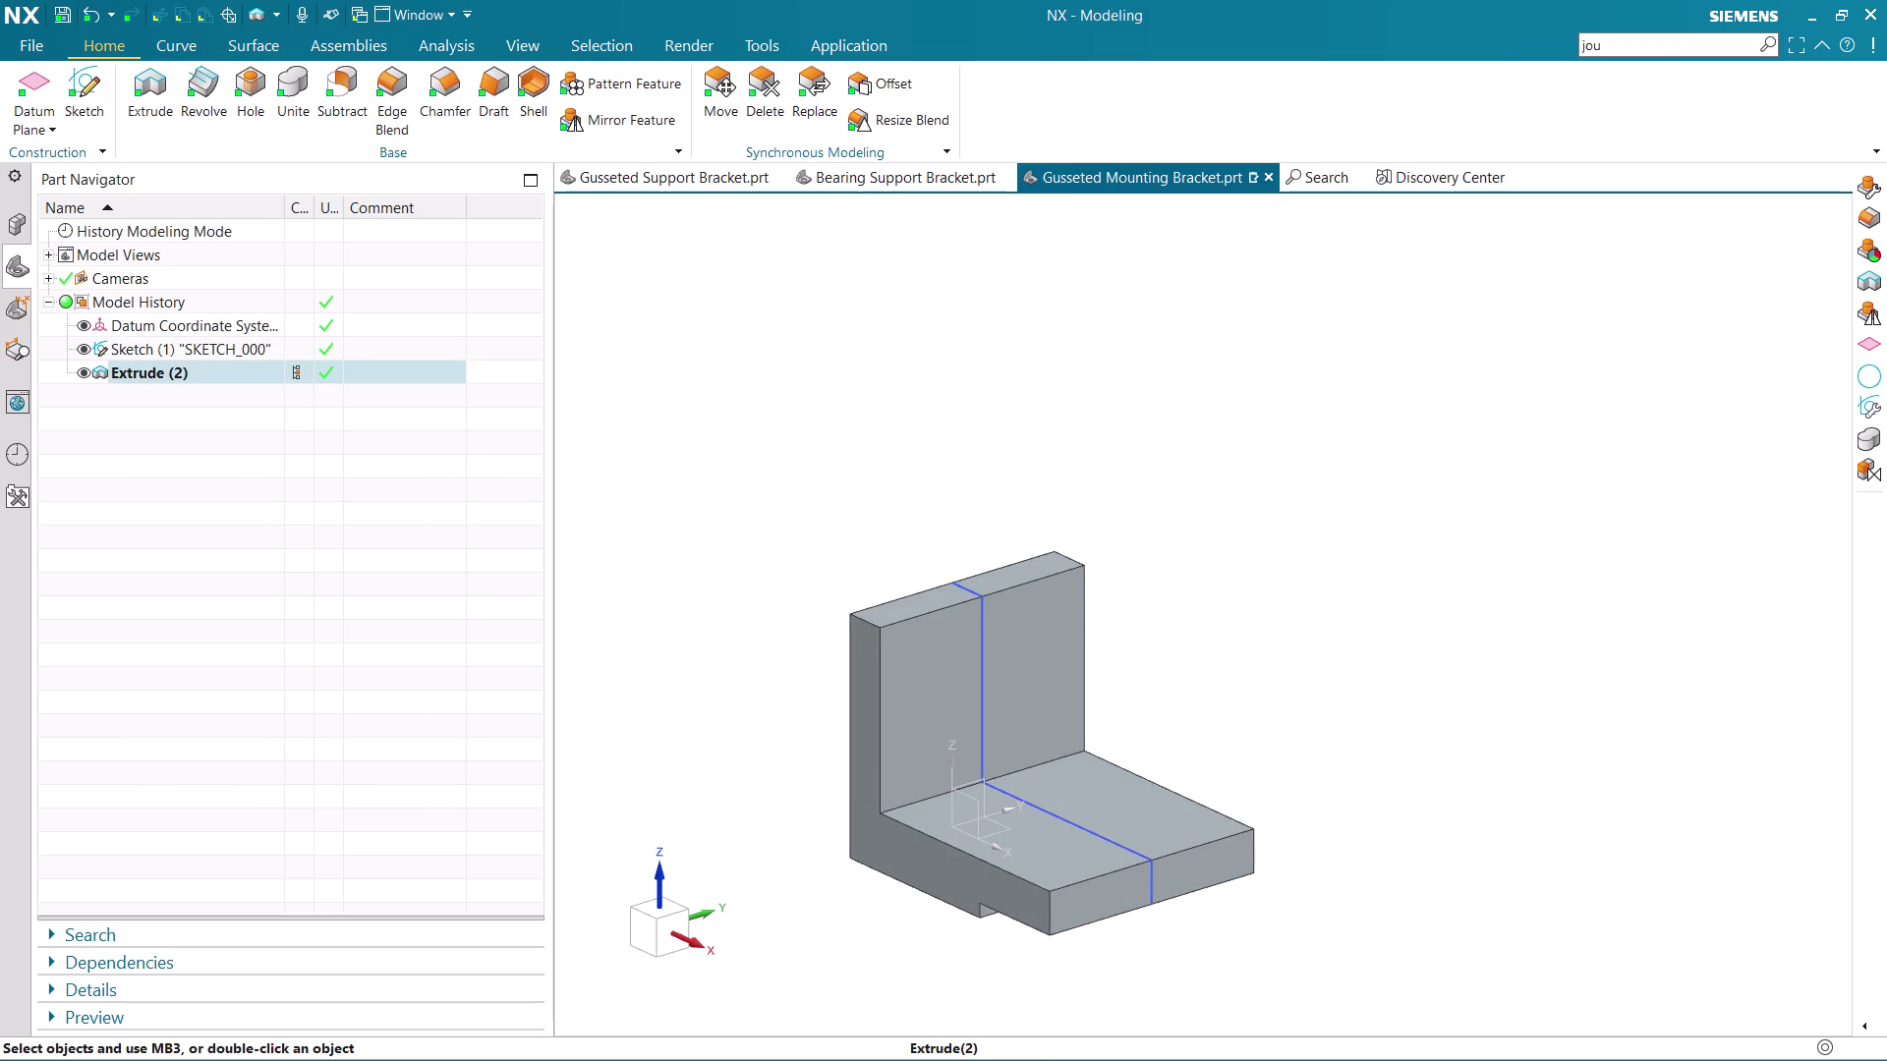
scroll(down, 3)
middle_drag(1302, 660, 1356, 653)
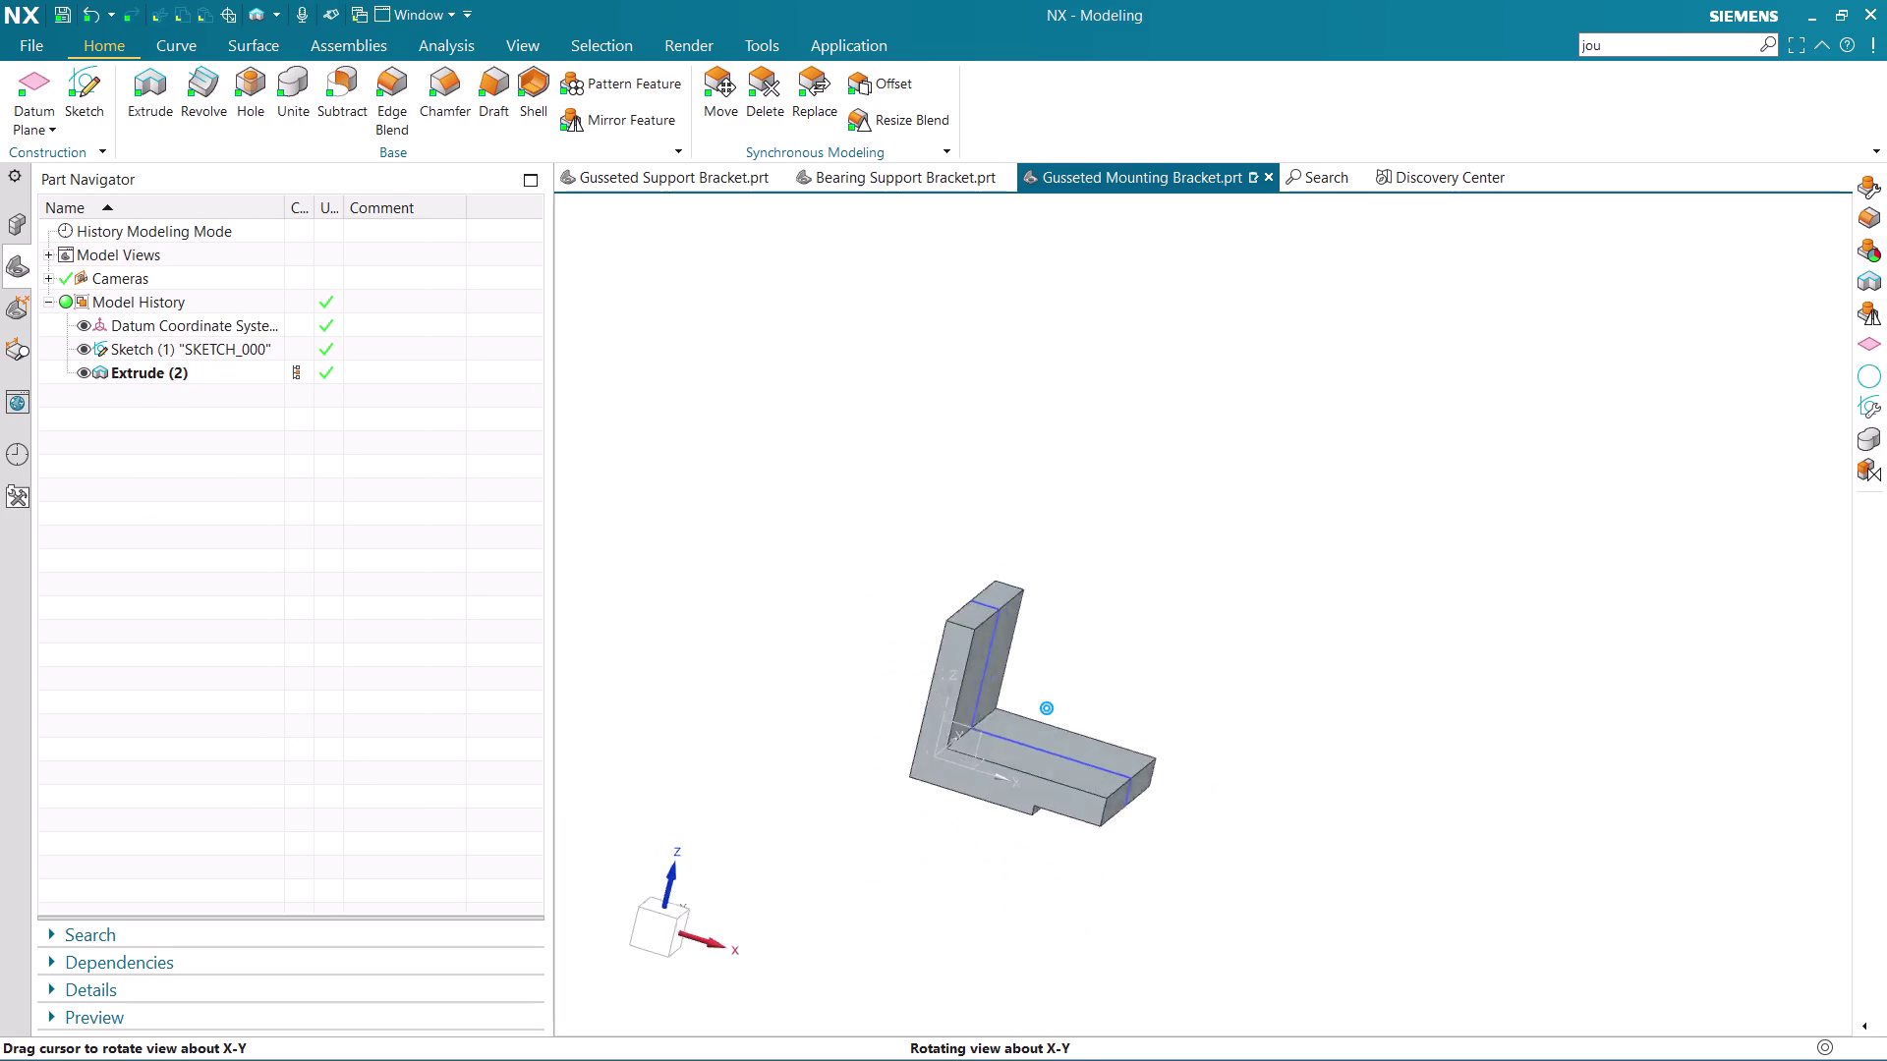
middle_drag(1356, 653, 1260, 658)
scroll(up, 3)
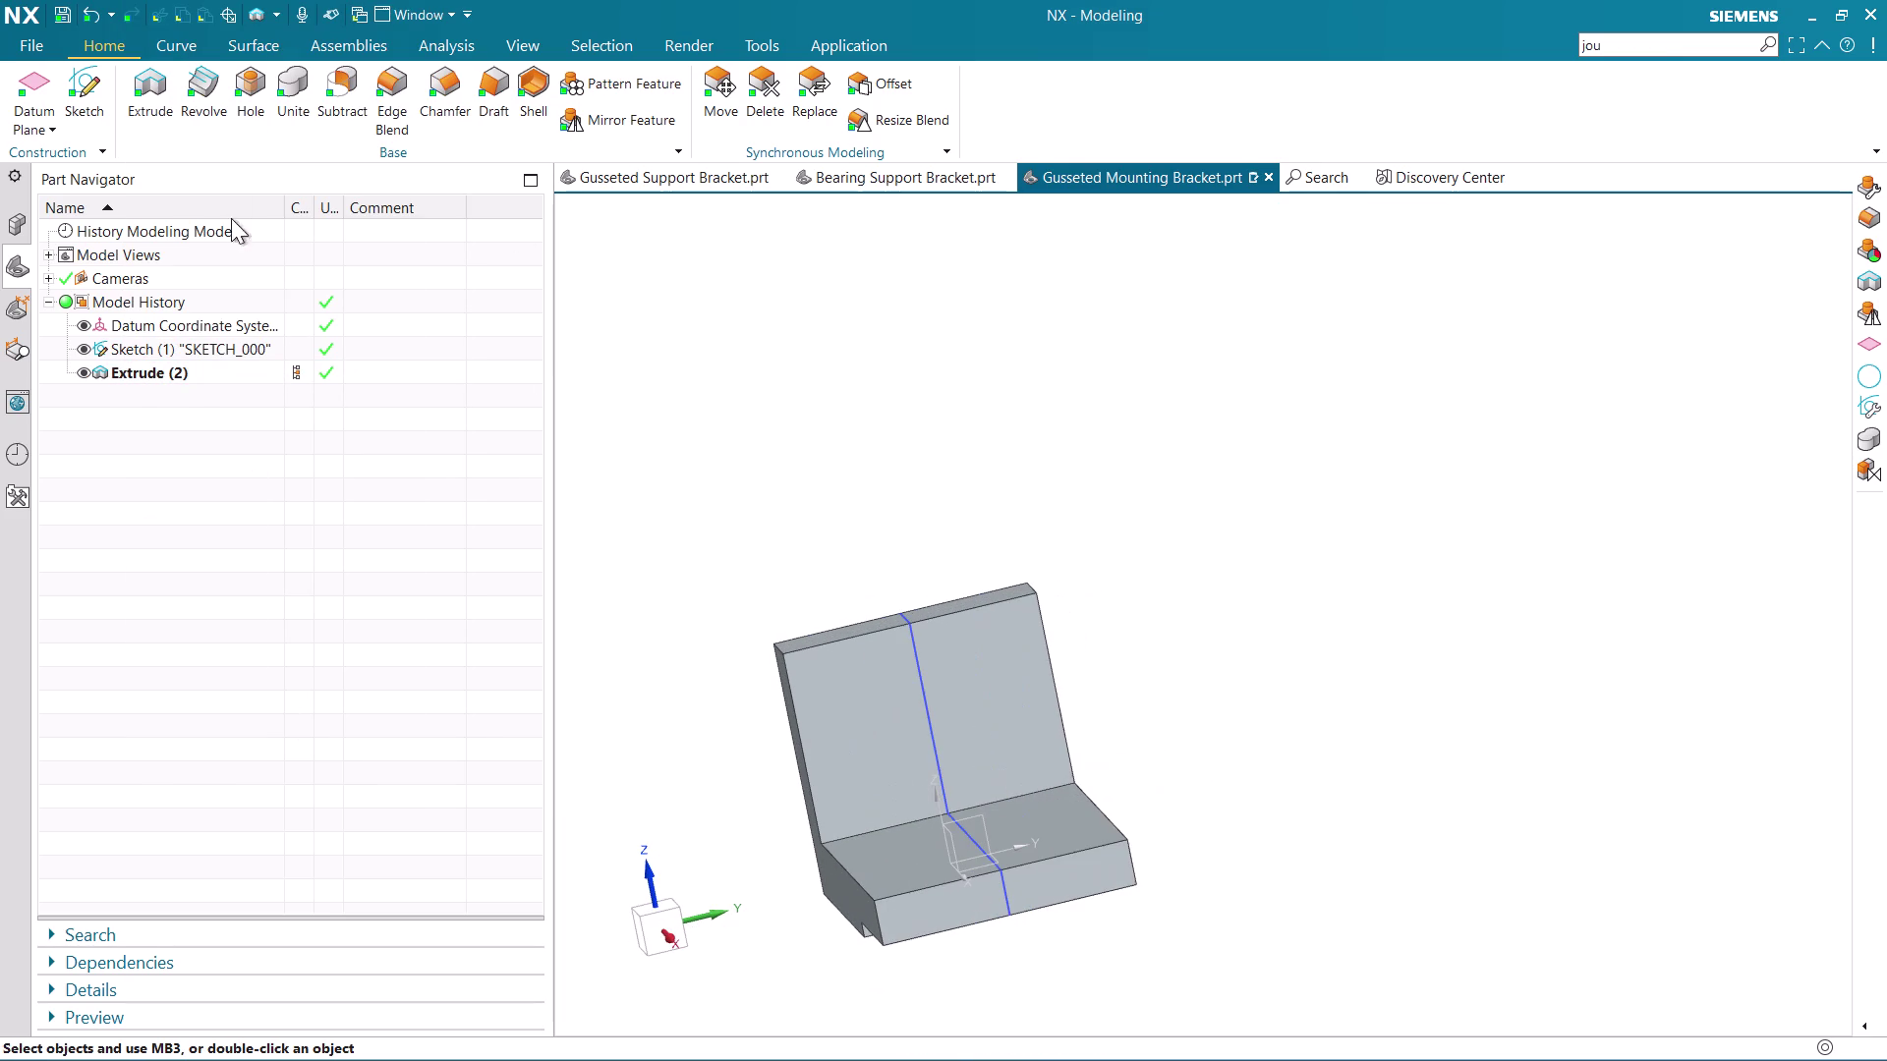
click(377, 83)
Select both top corner edges of the upright with a 9 mm blend radius.
scroll(up, 3)
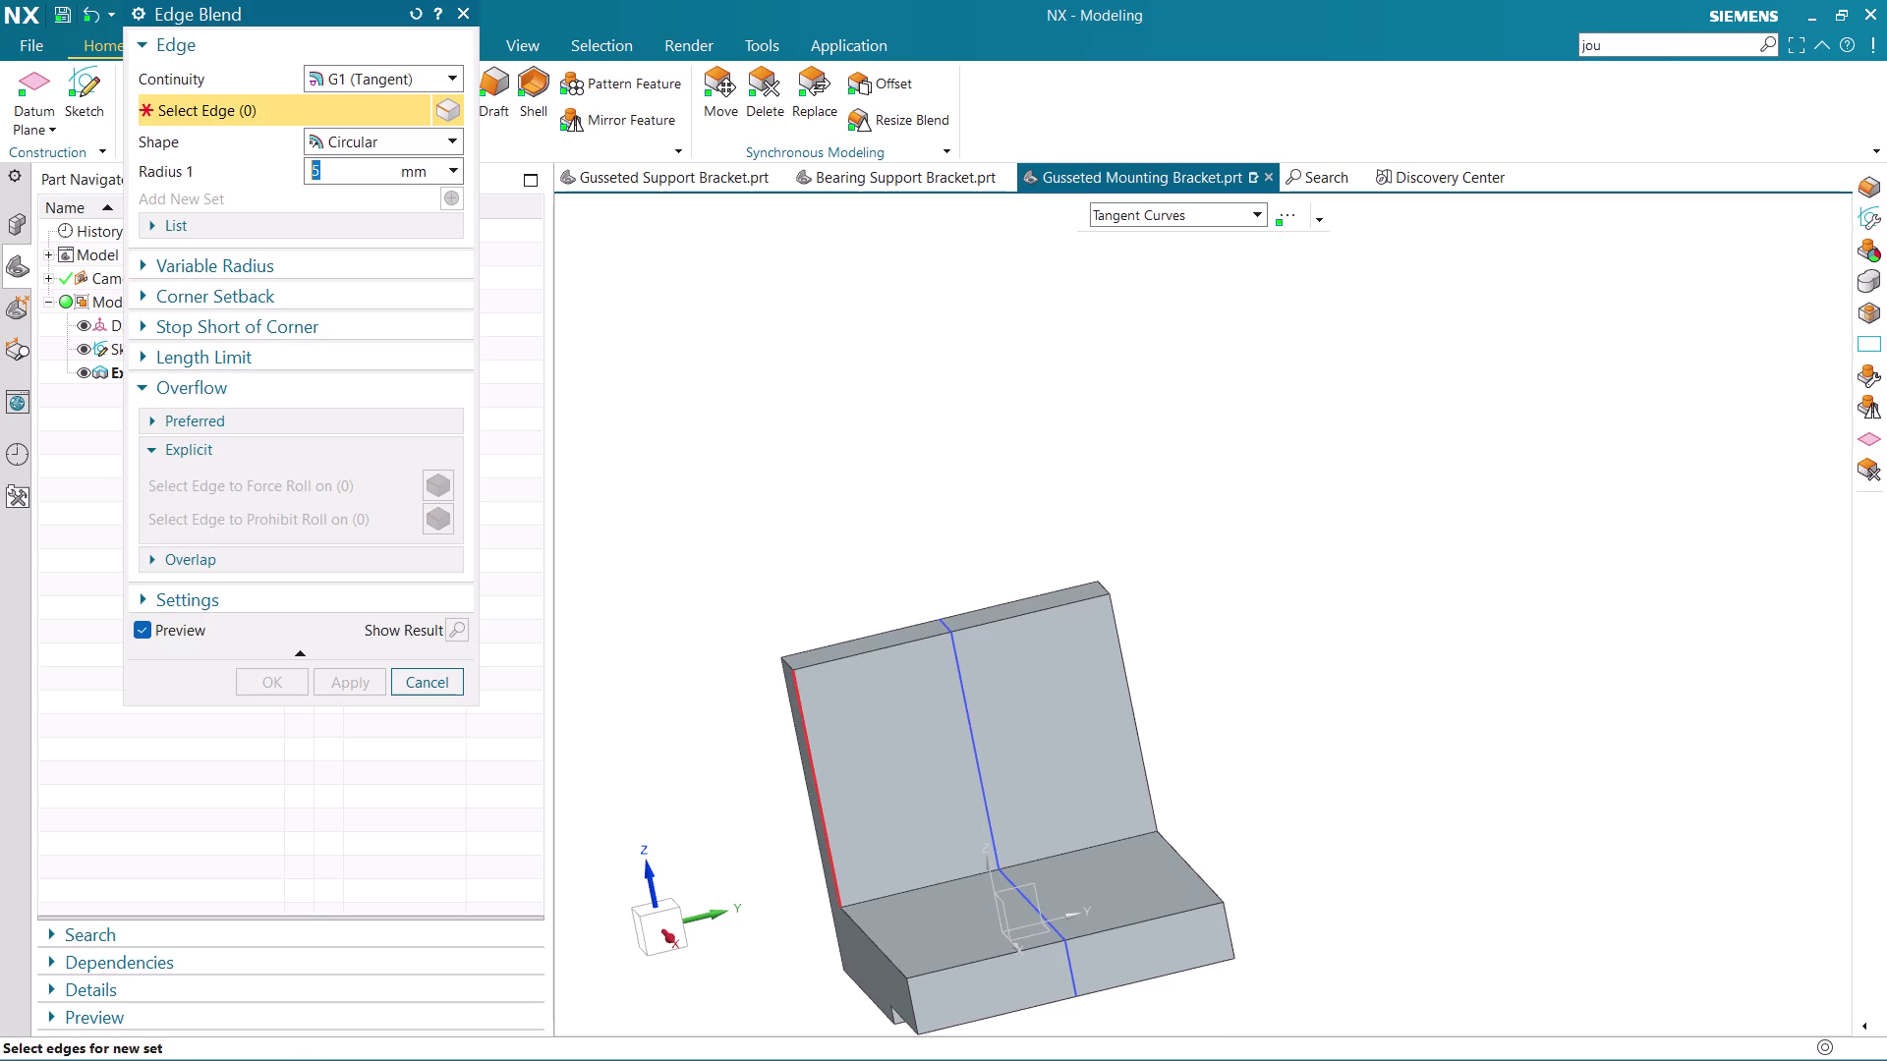
click(791, 666)
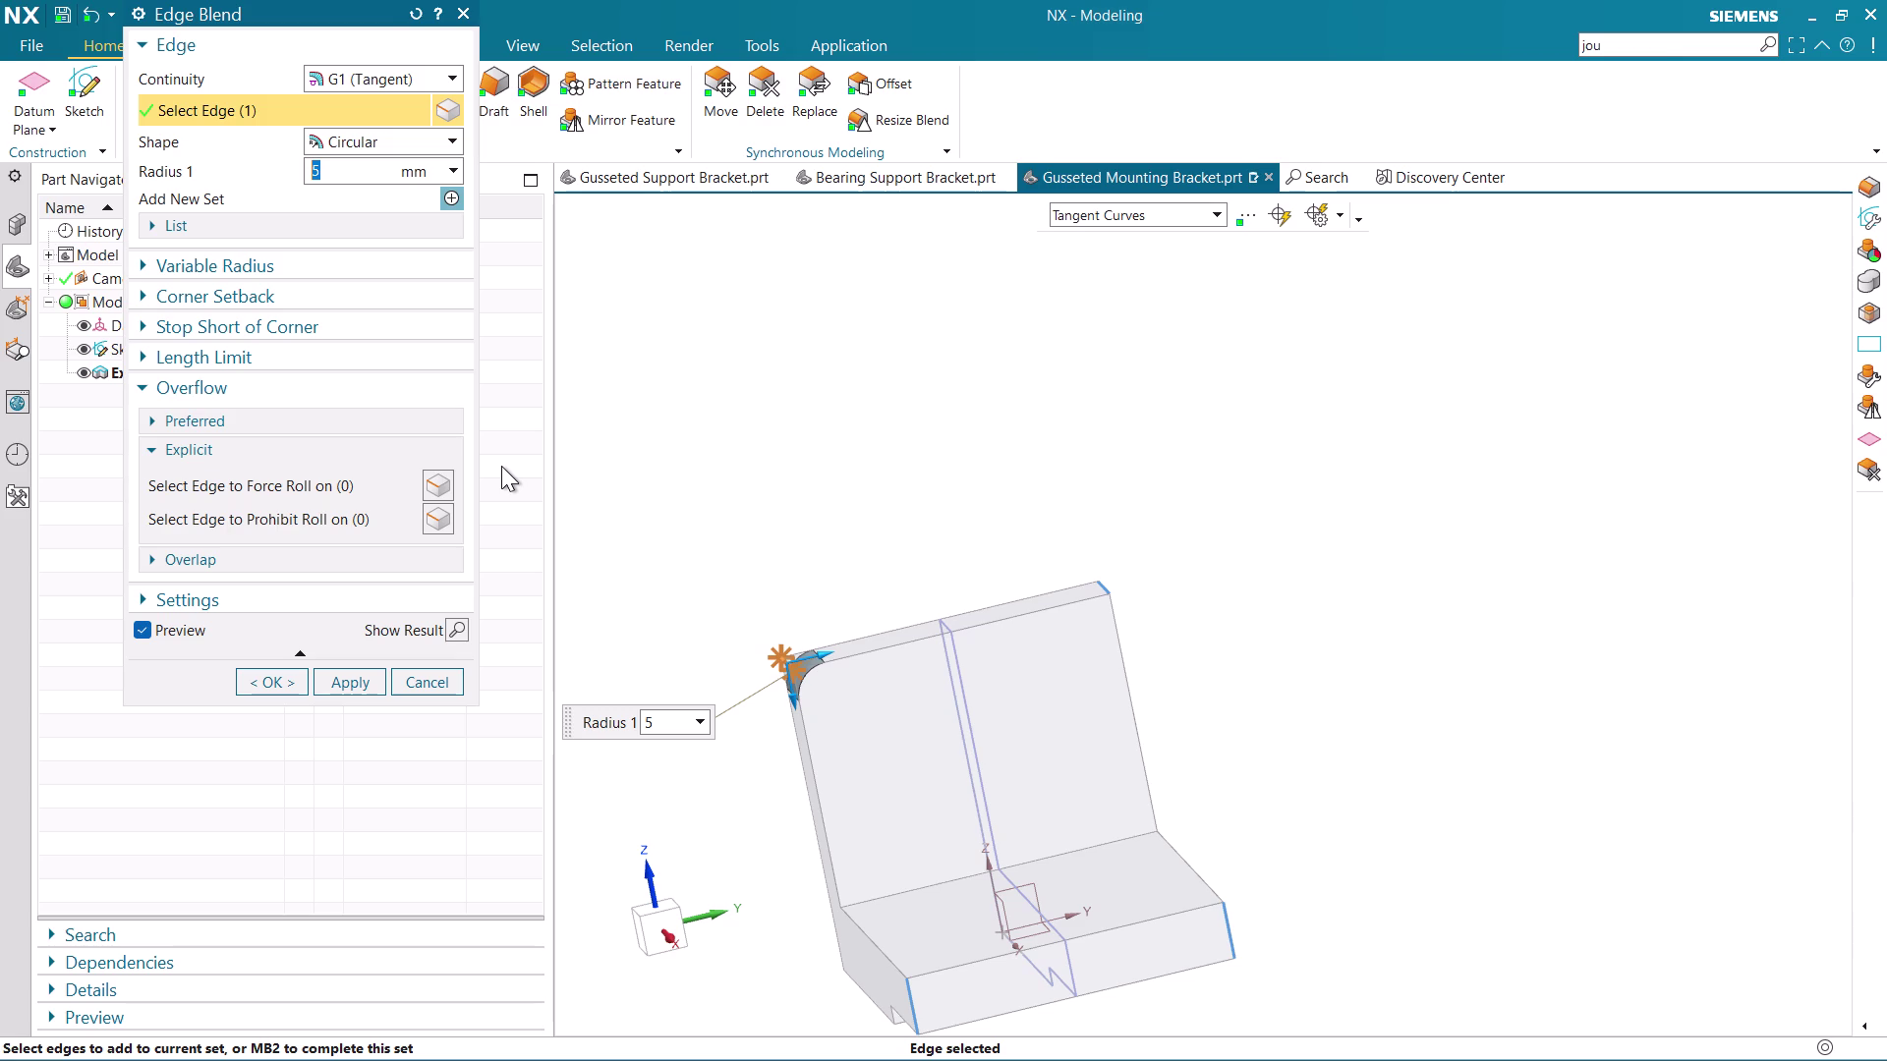
key(9)
key(Return)
scroll(up, 3)
click(1089, 572)
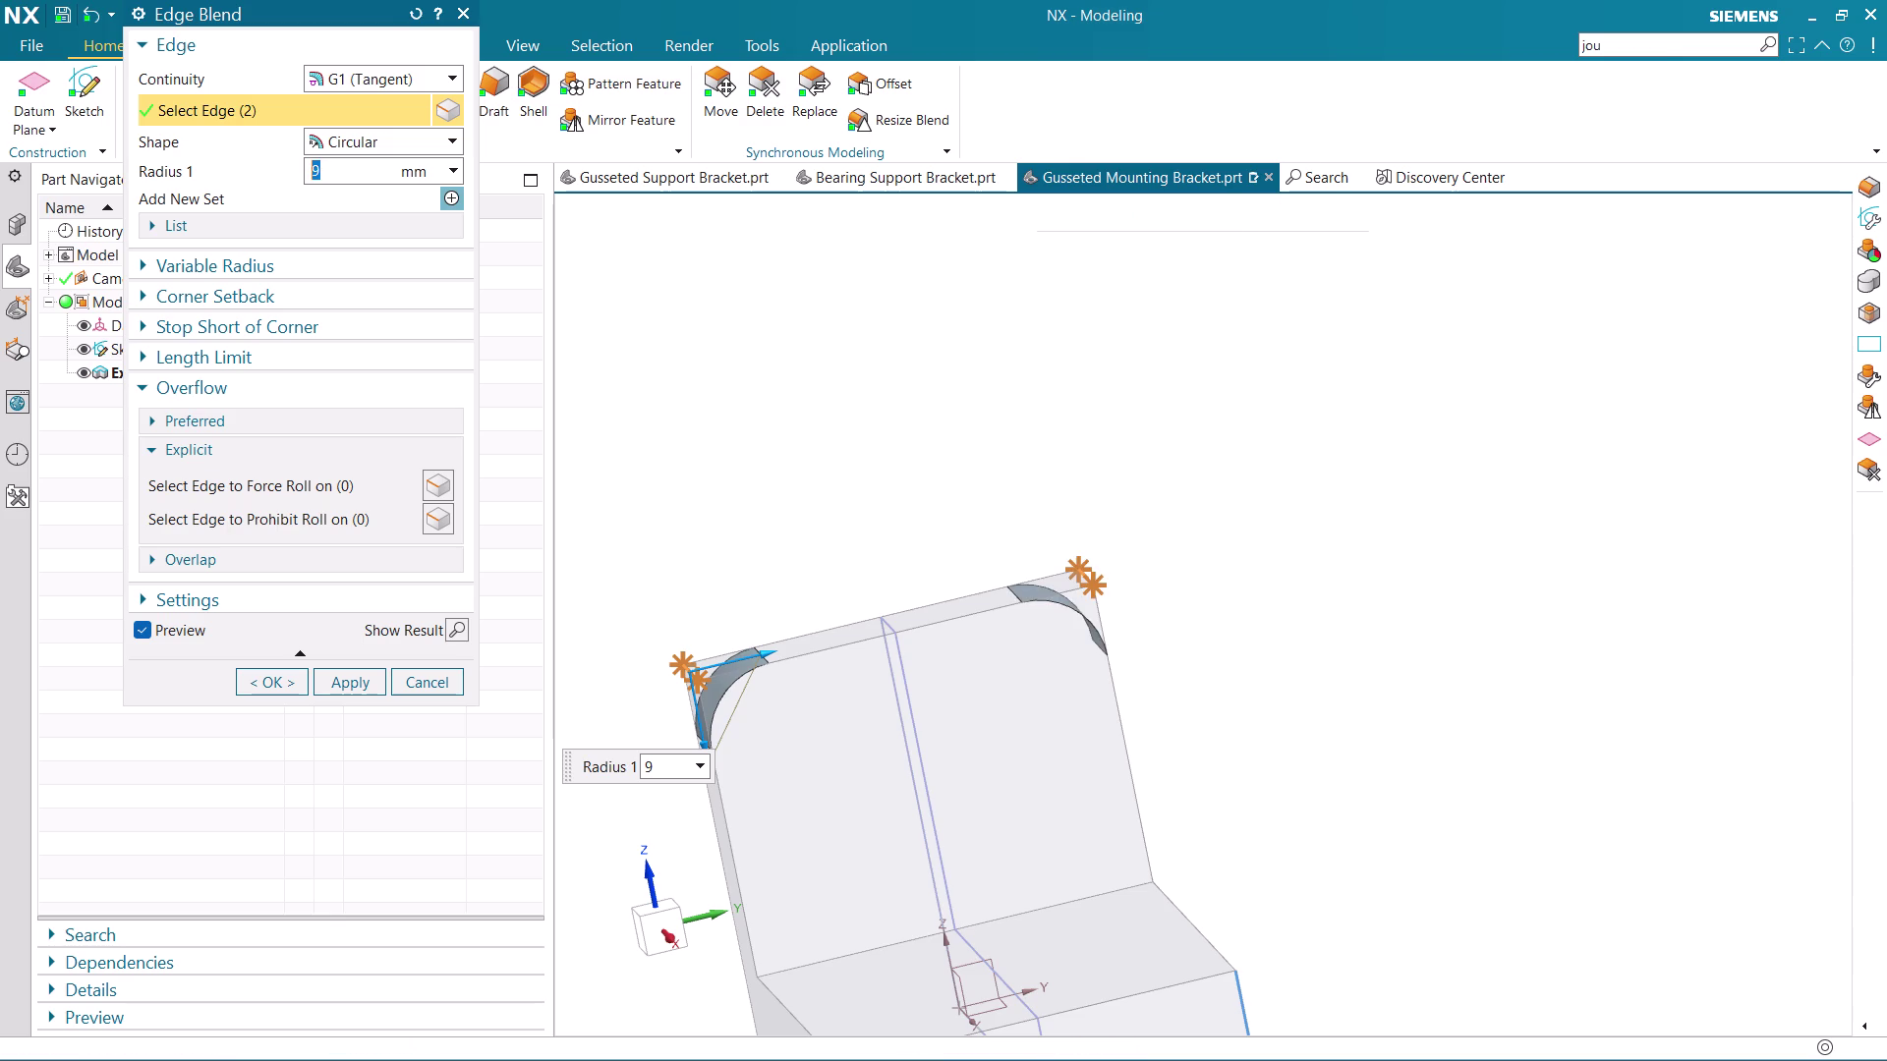
scroll(down, 3)
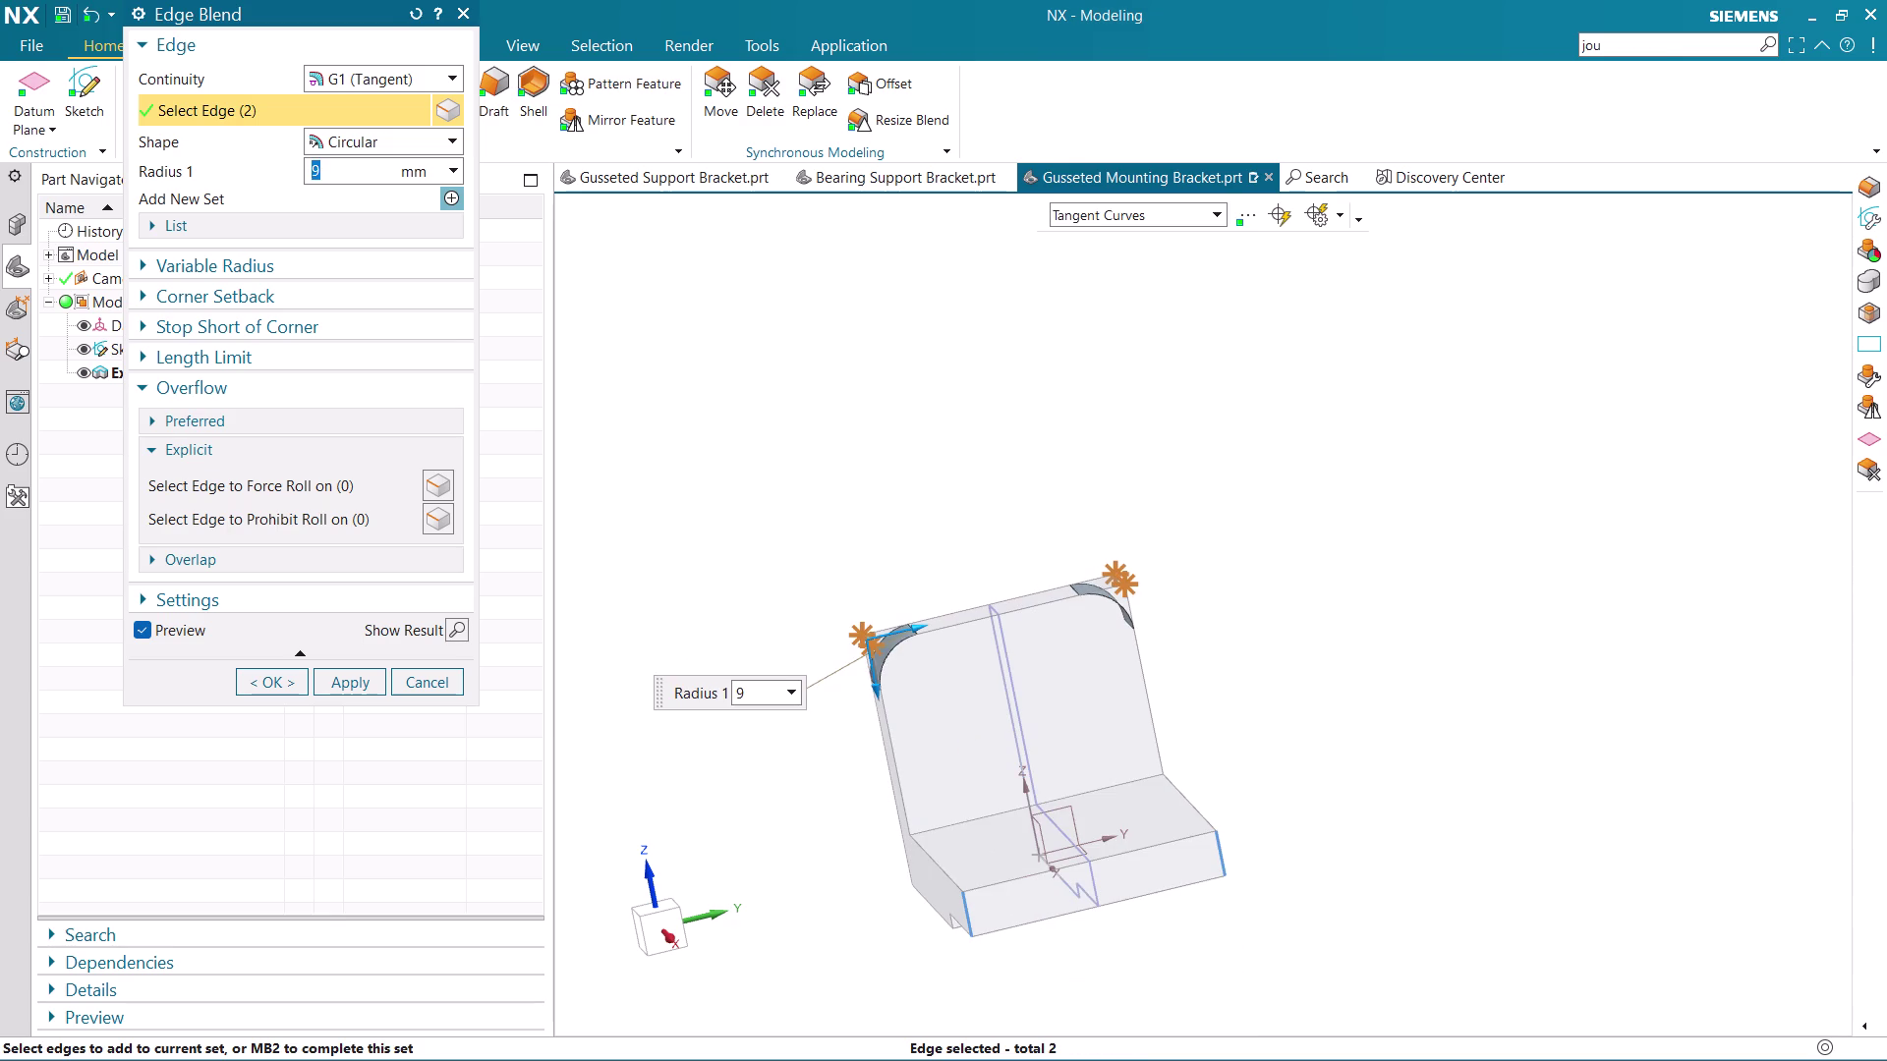